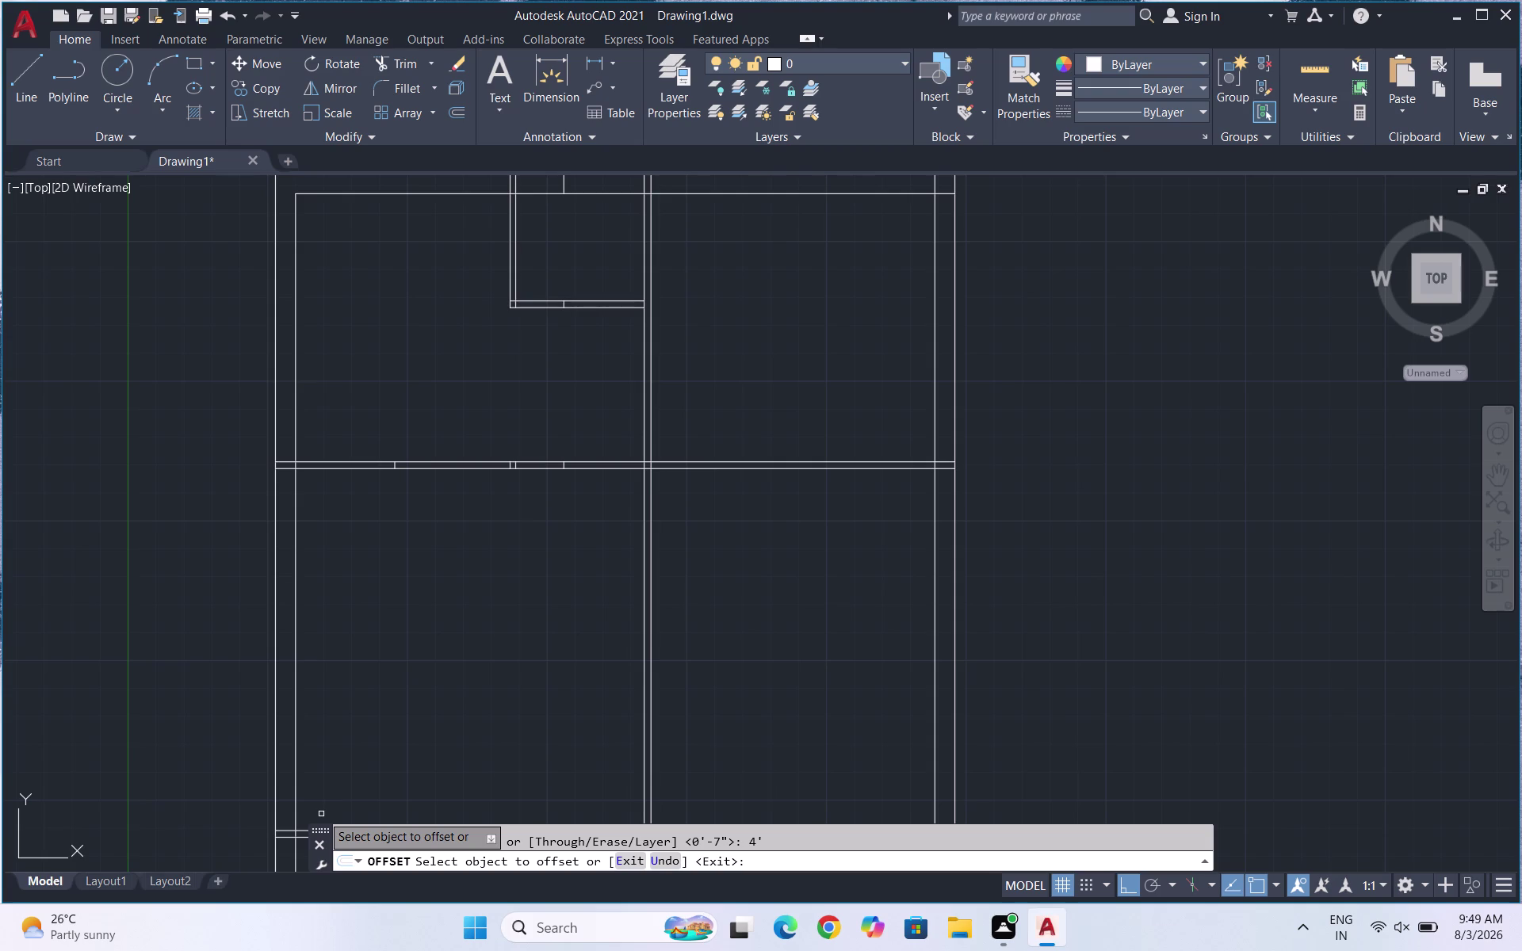
Offset the middle horizontal wall line 4' downward.
scroll(down, 3)
scroll(down, 3)
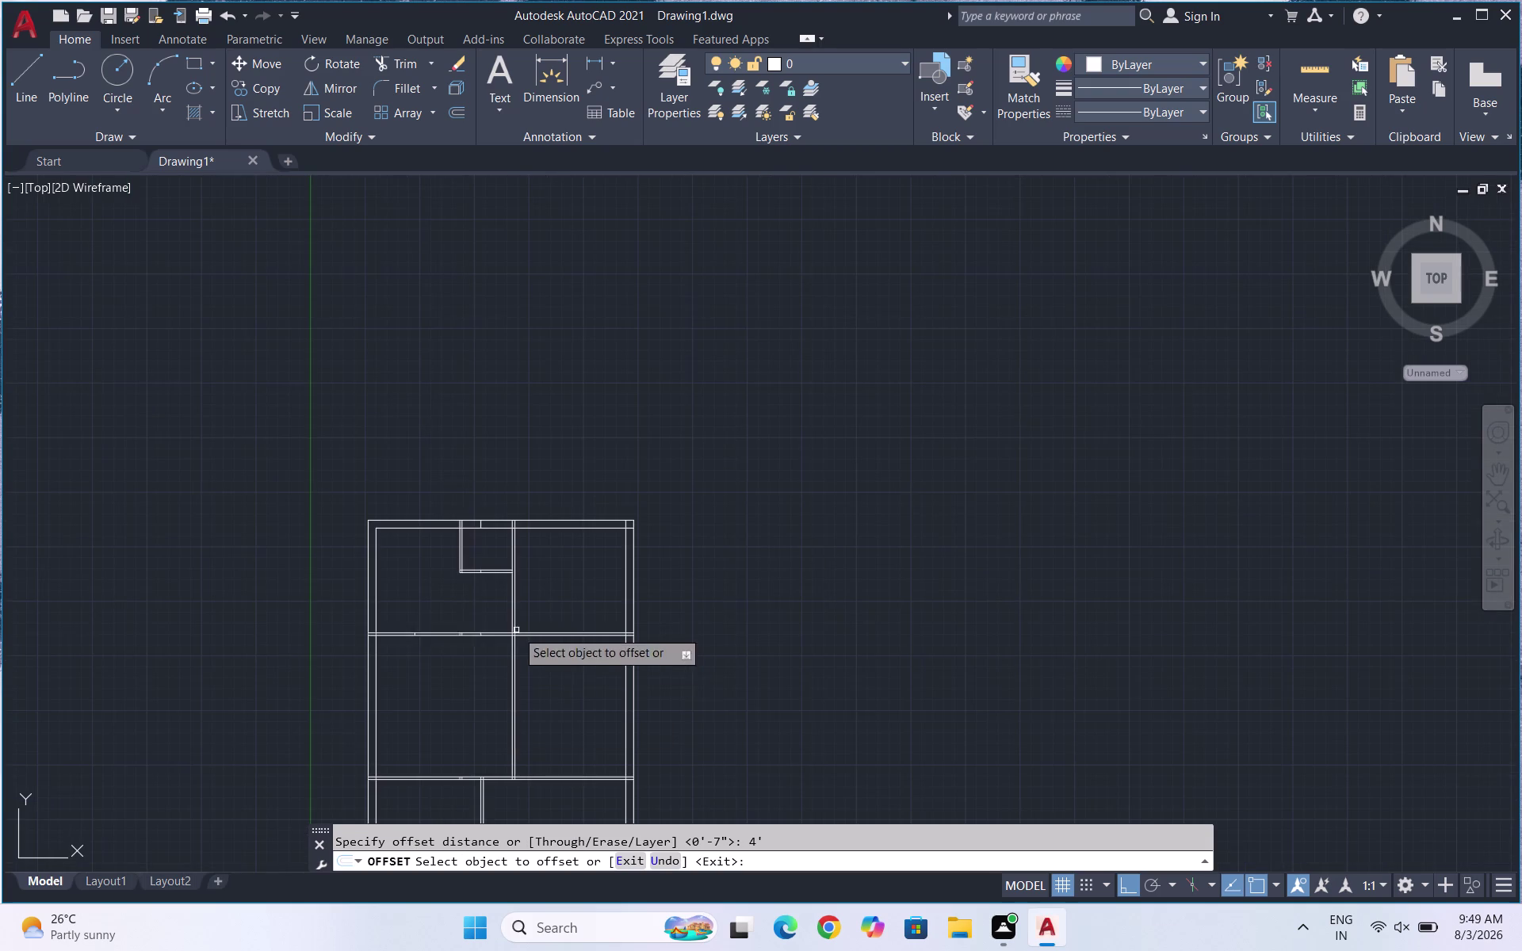
scroll(up, 3)
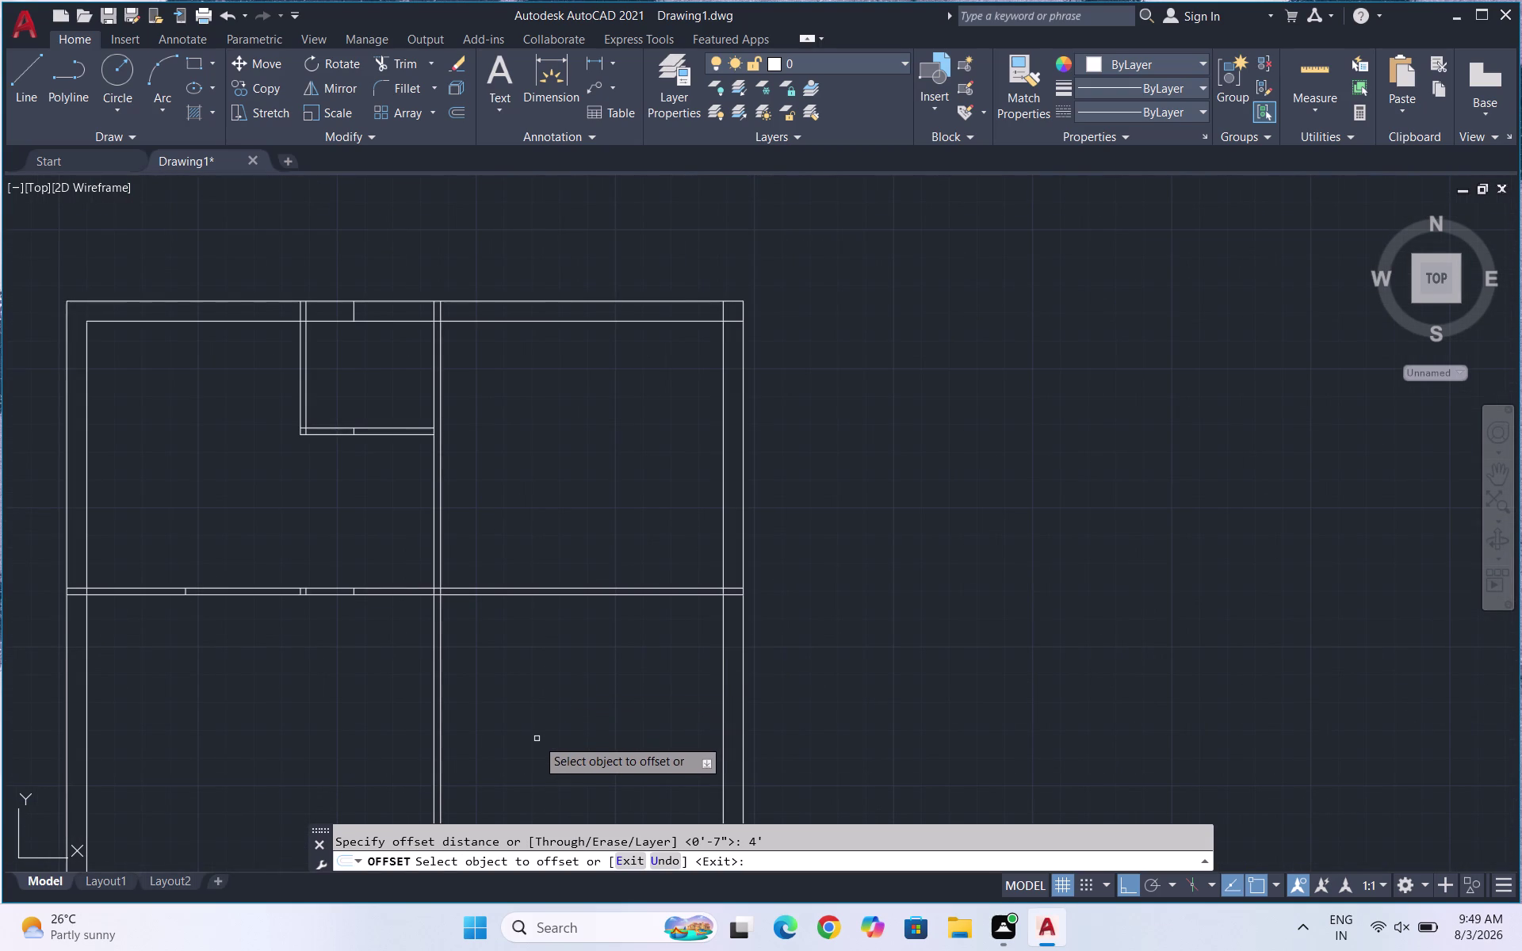
scroll(up, 3)
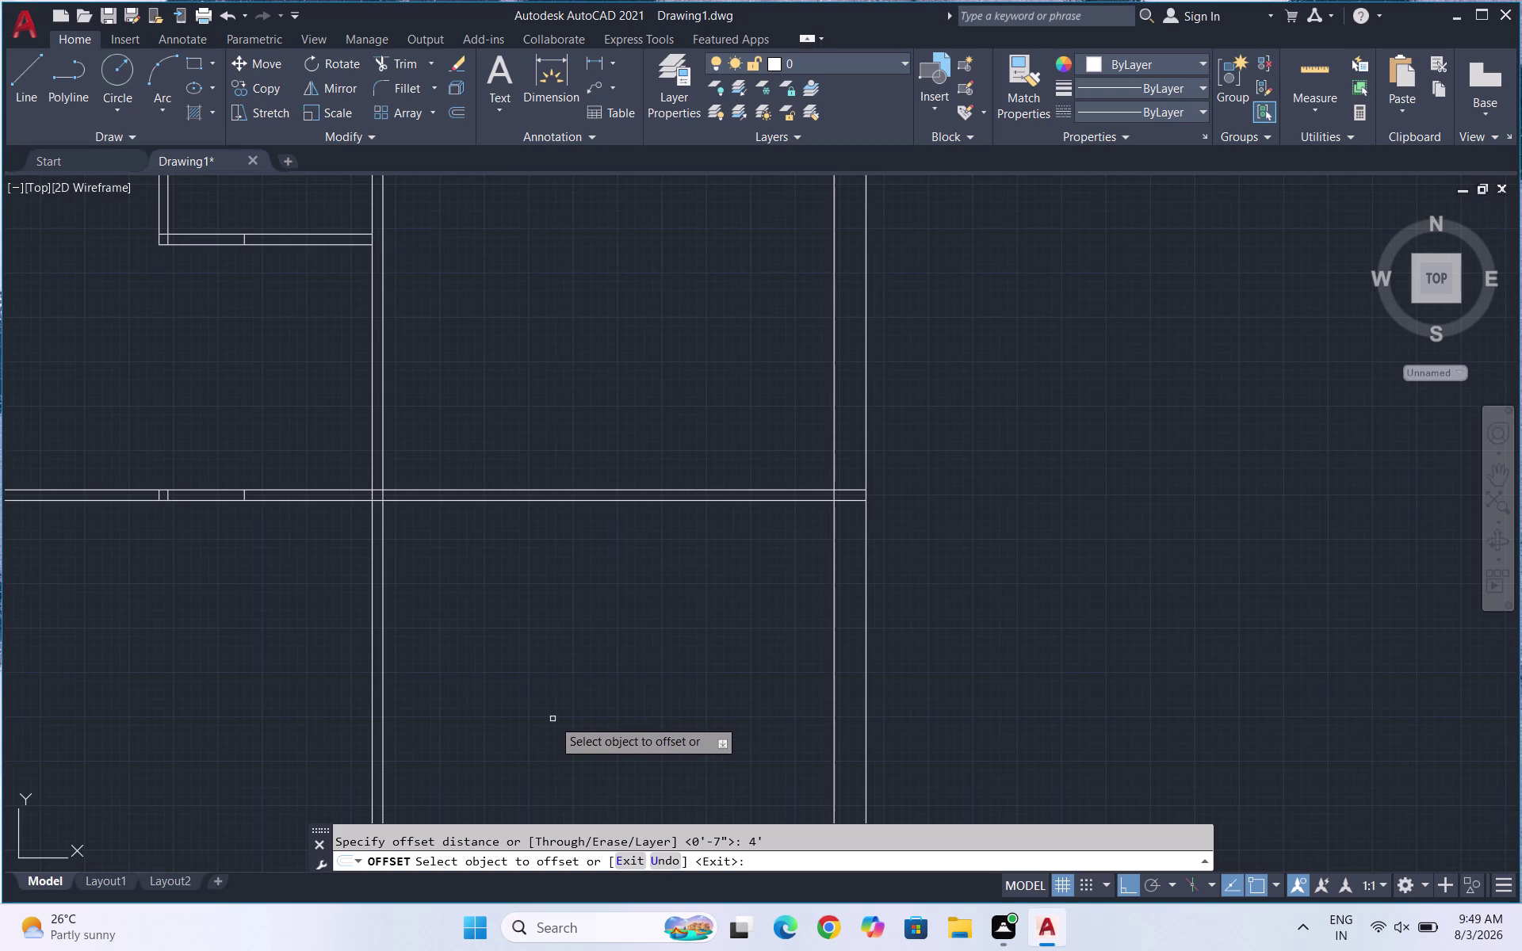
text(4')
key(Return)
scroll(down, 3)
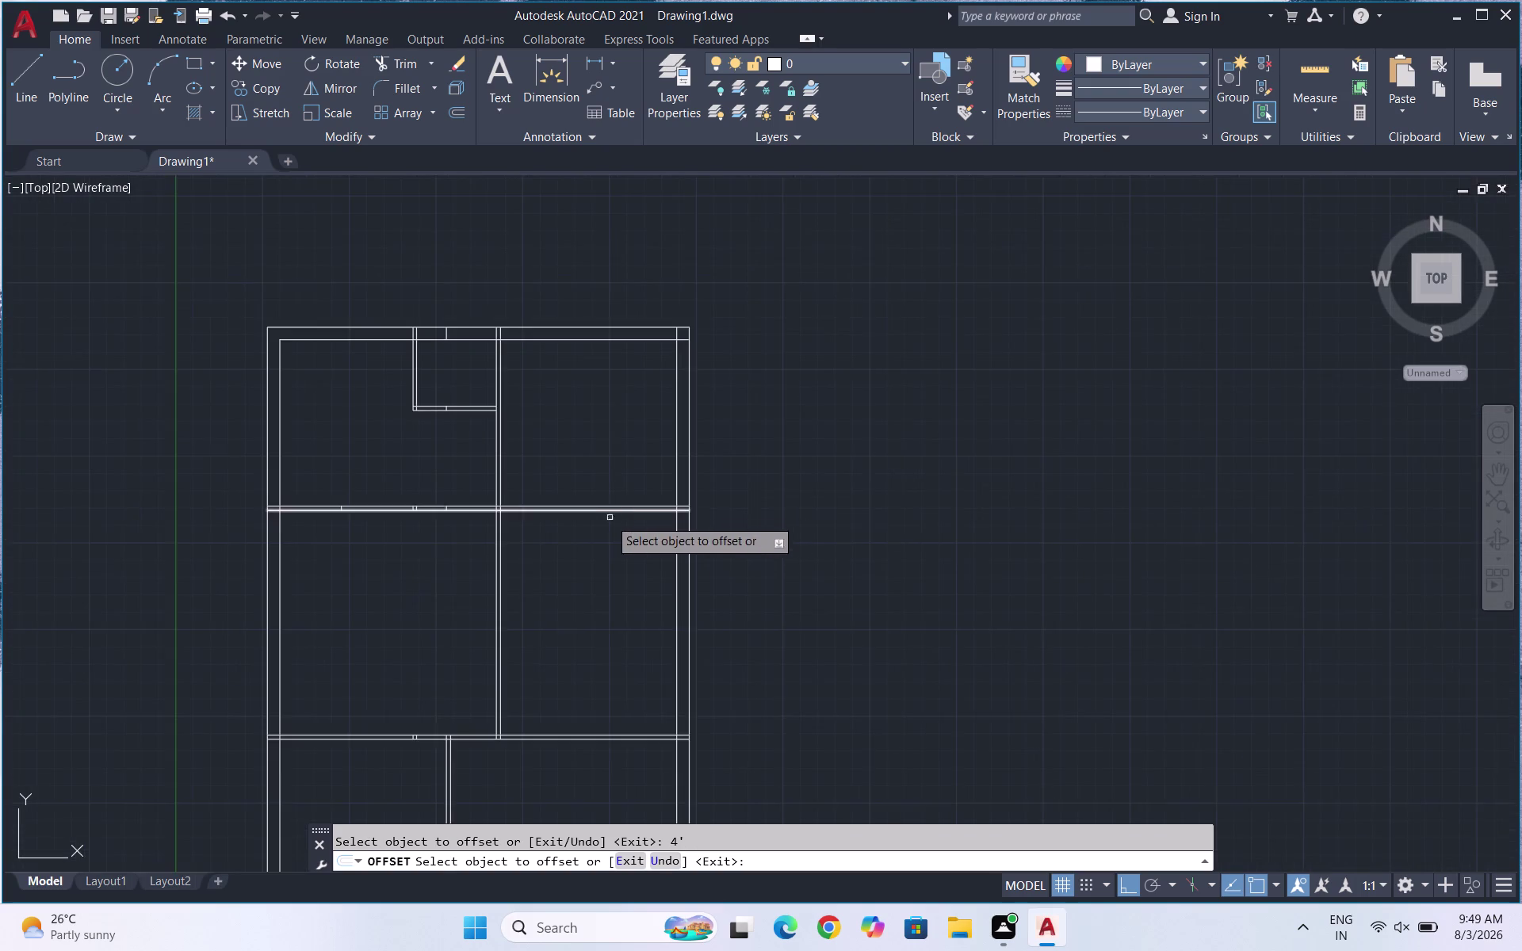
scroll(up, 3)
click(593, 488)
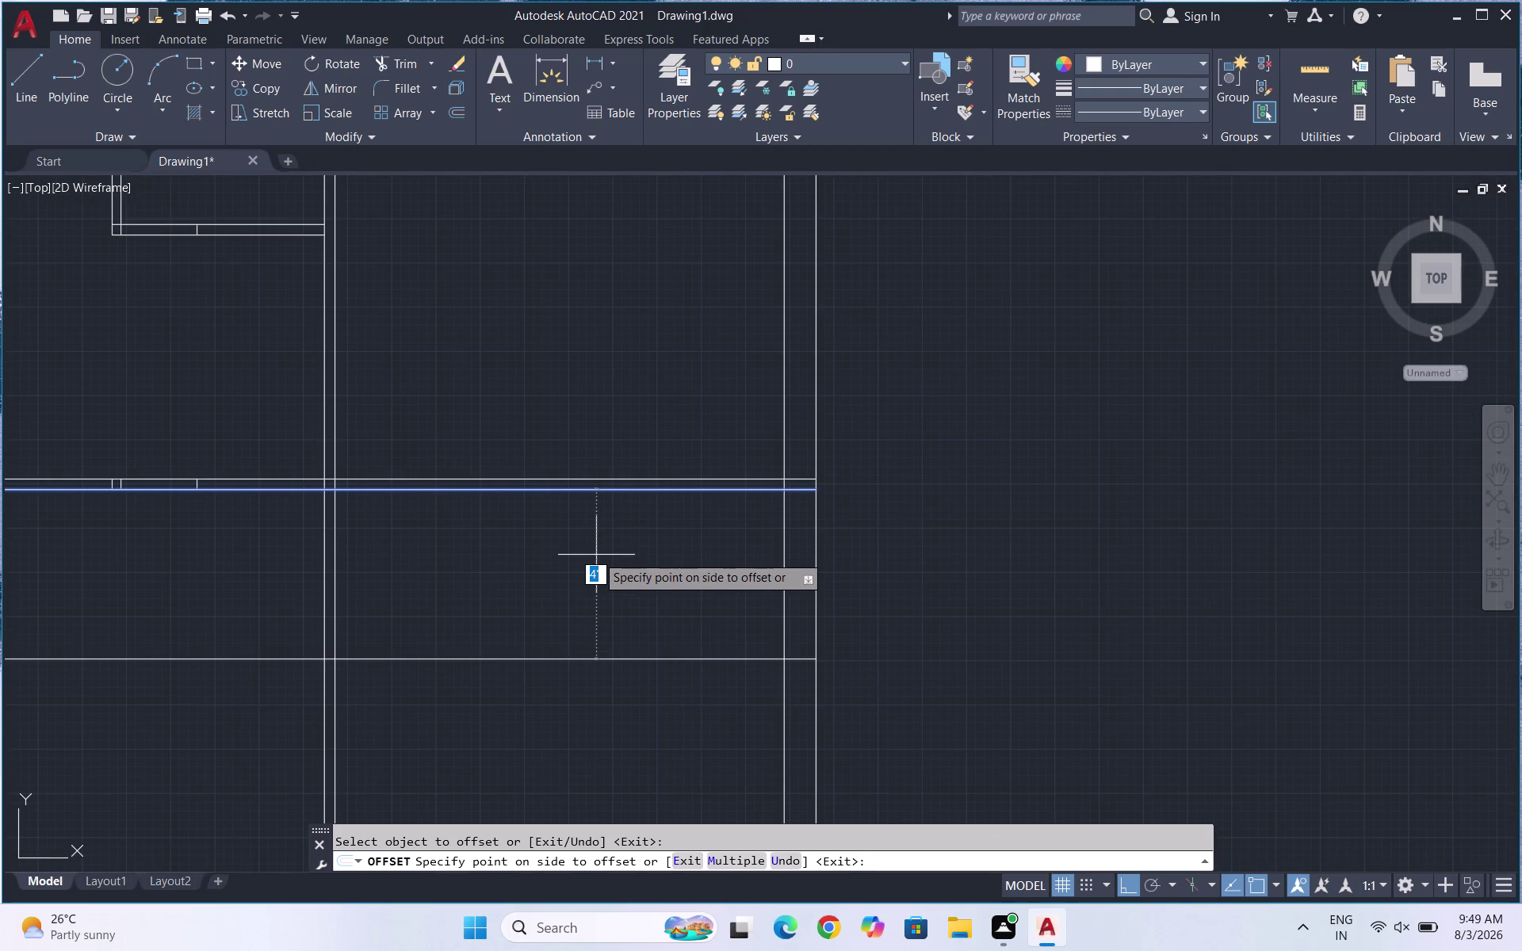
click(596, 555)
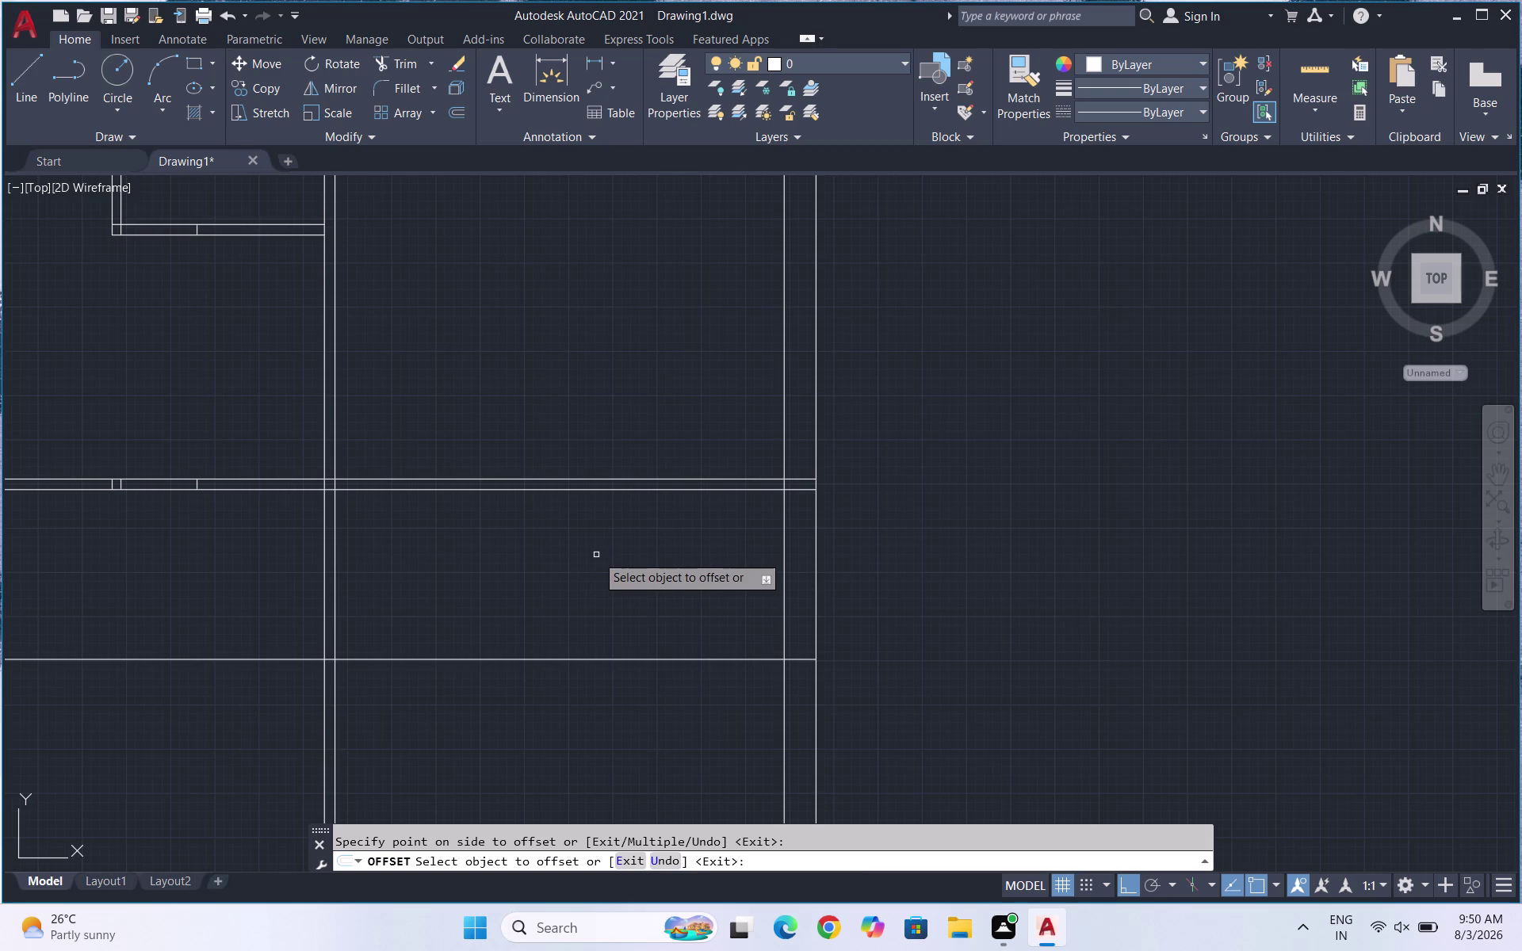
key(Escape)
Offset that new line 3" lower to form the double-line partition.
key(o)
key(Return)
text(3")
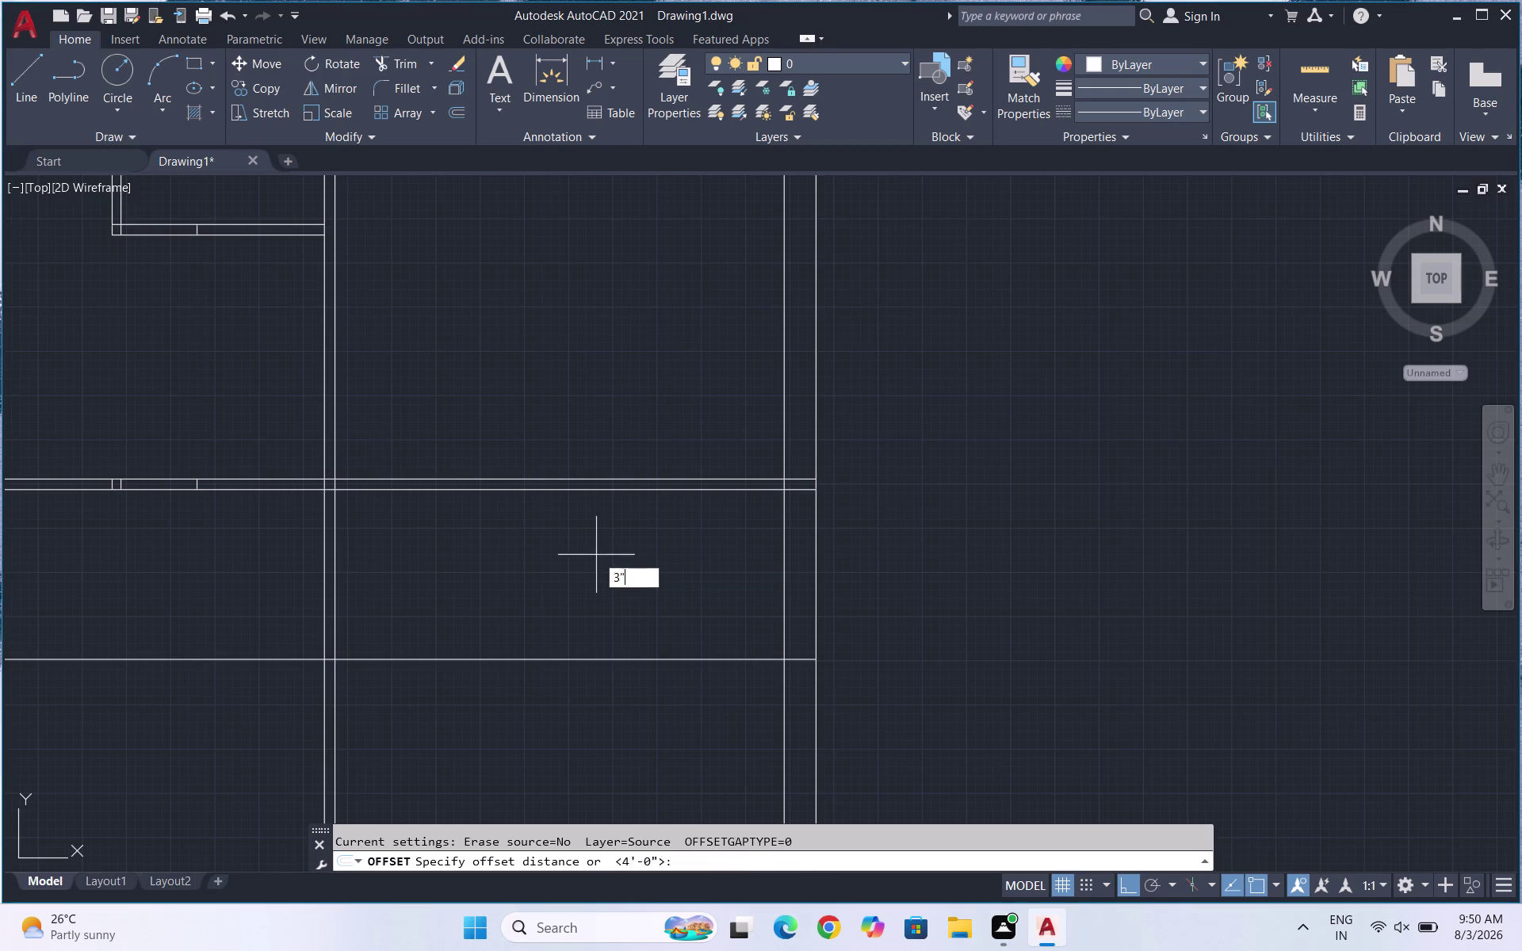
key(Return)
click(596, 656)
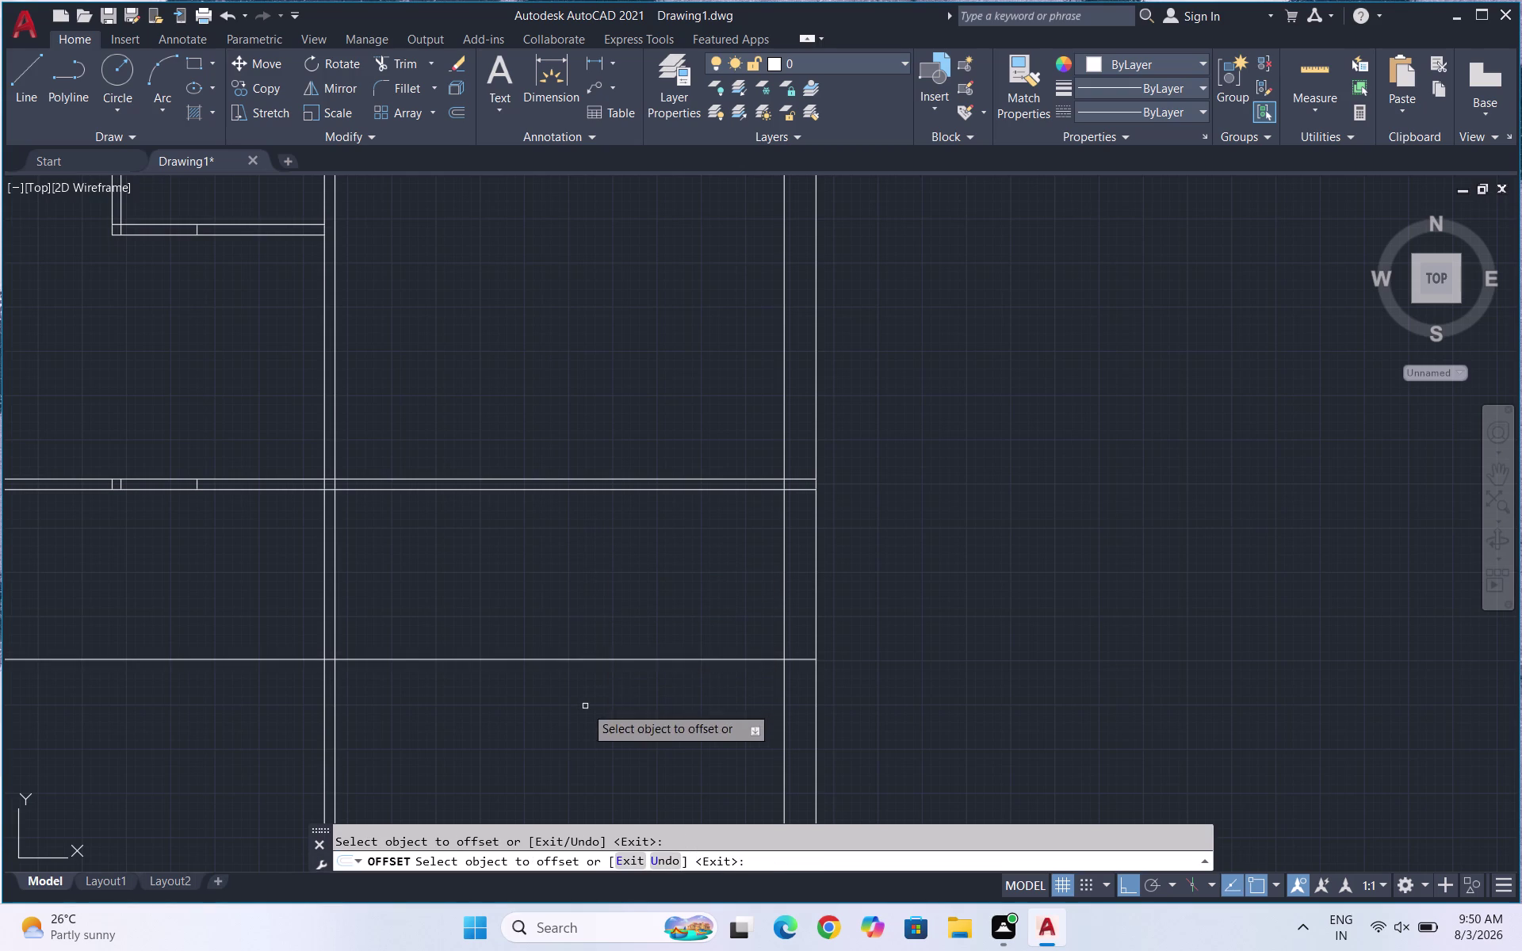
click(600, 660)
click(599, 692)
key(Escape)
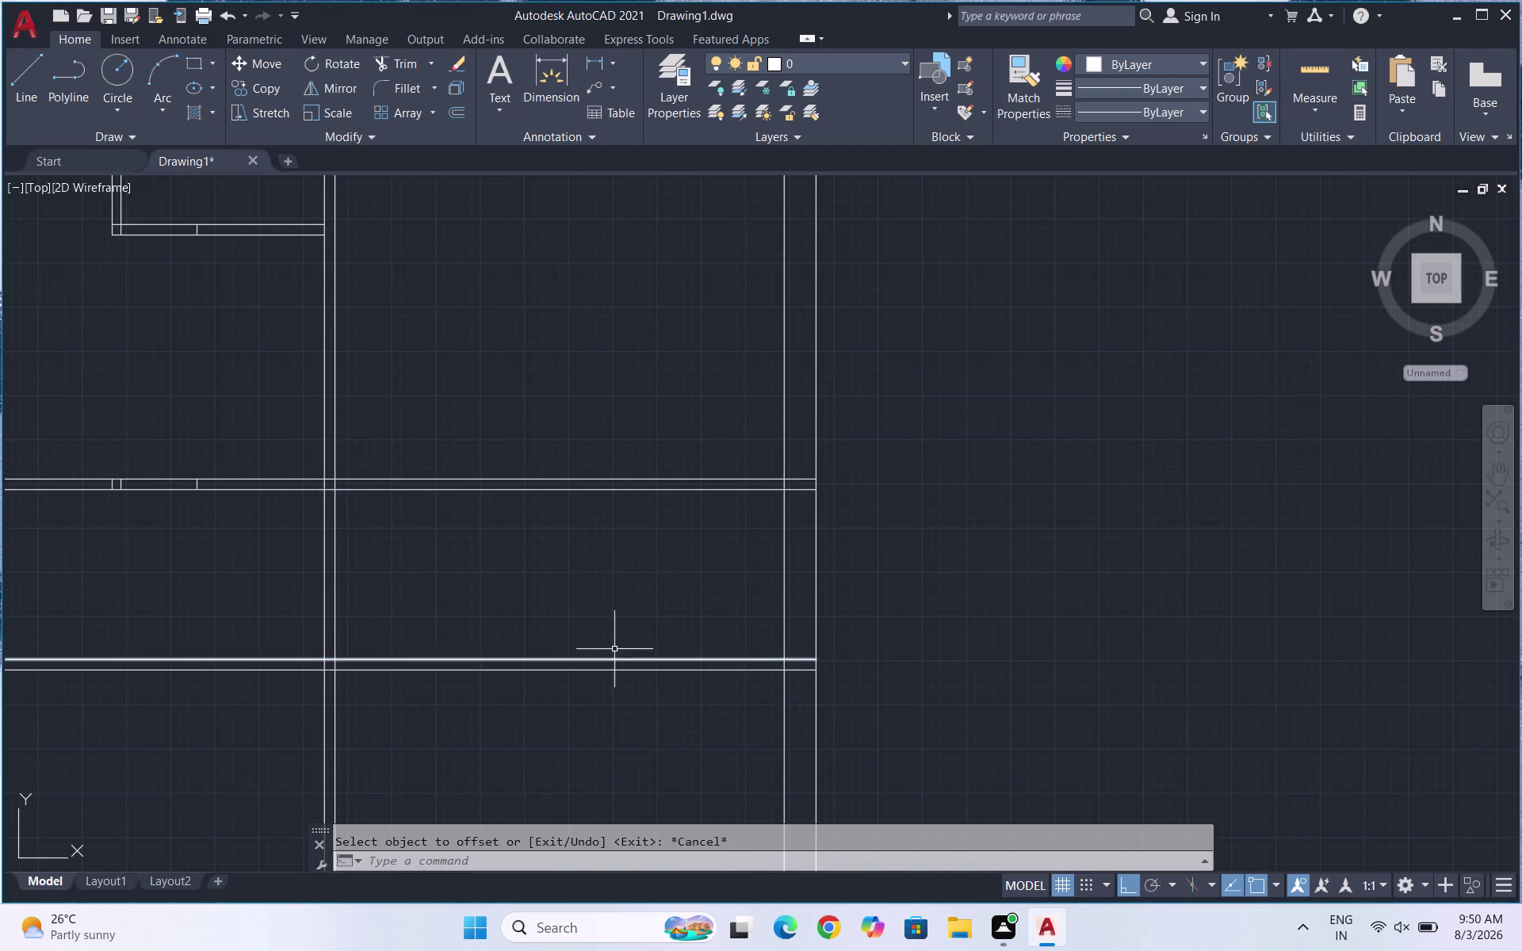
scroll(down, 3)
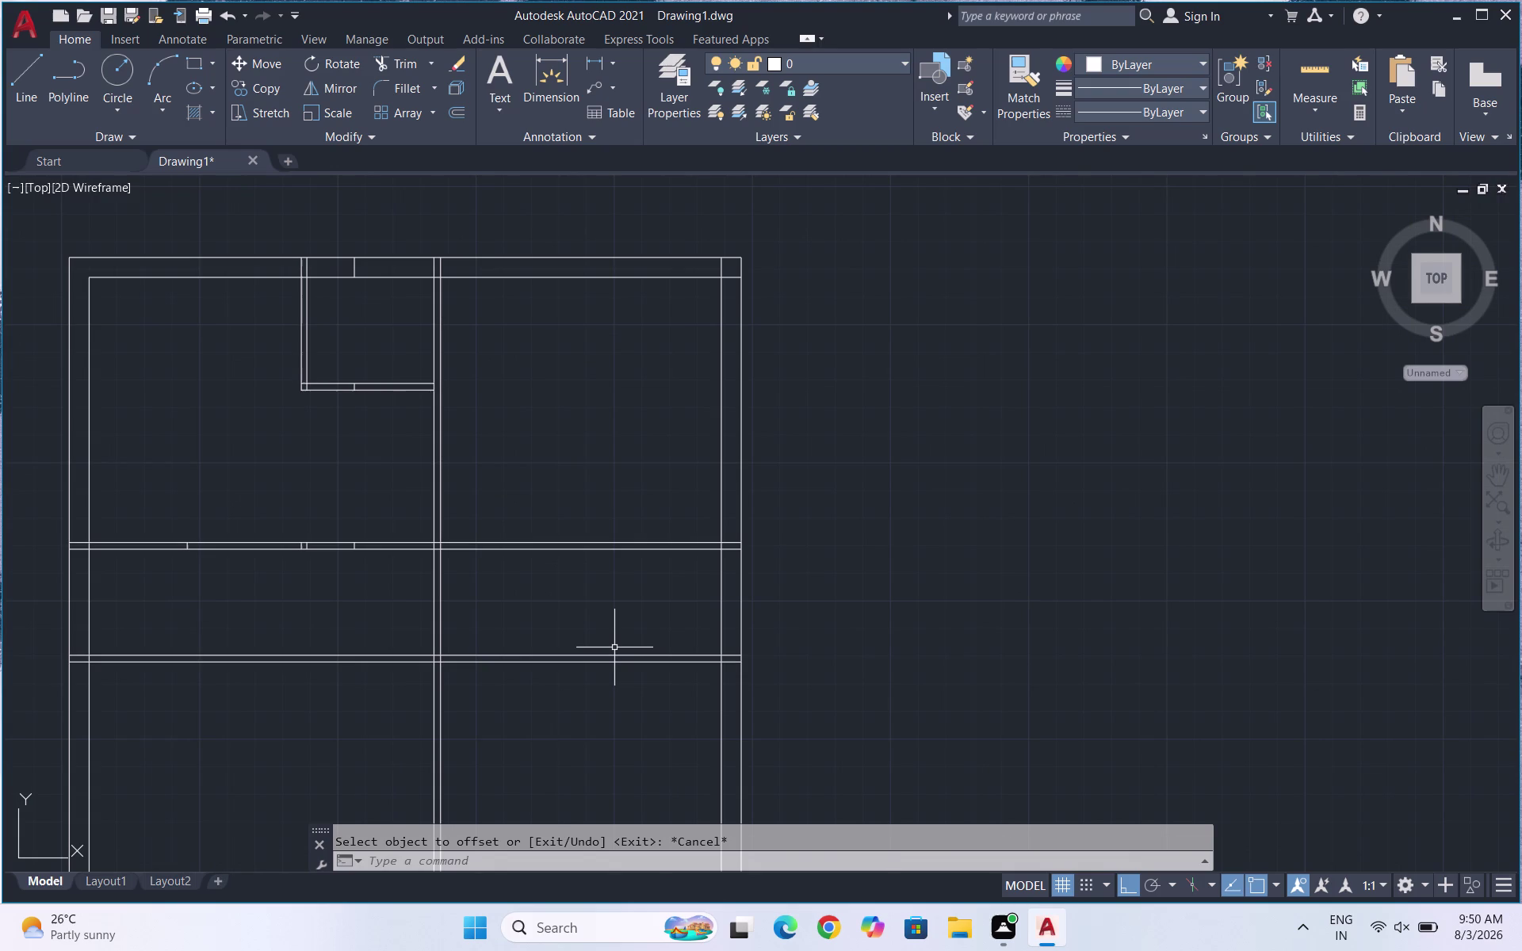
key(Escape)
Trim the new partition out of the left room, including the stub at the left exterior wall.
text(TR)
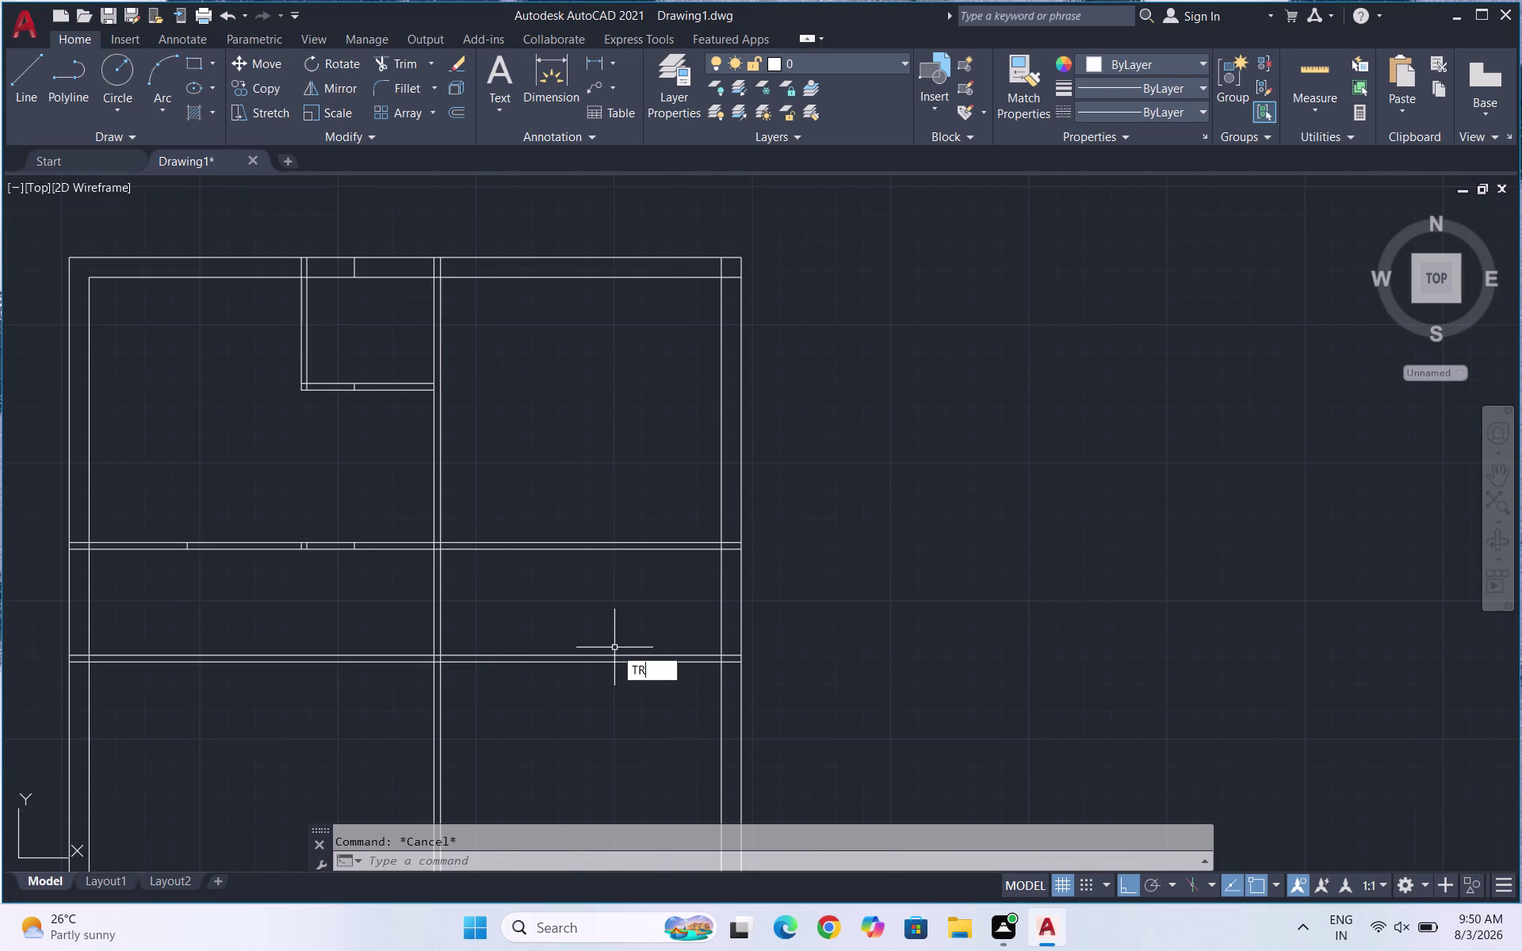
key(Return)
key(Return)
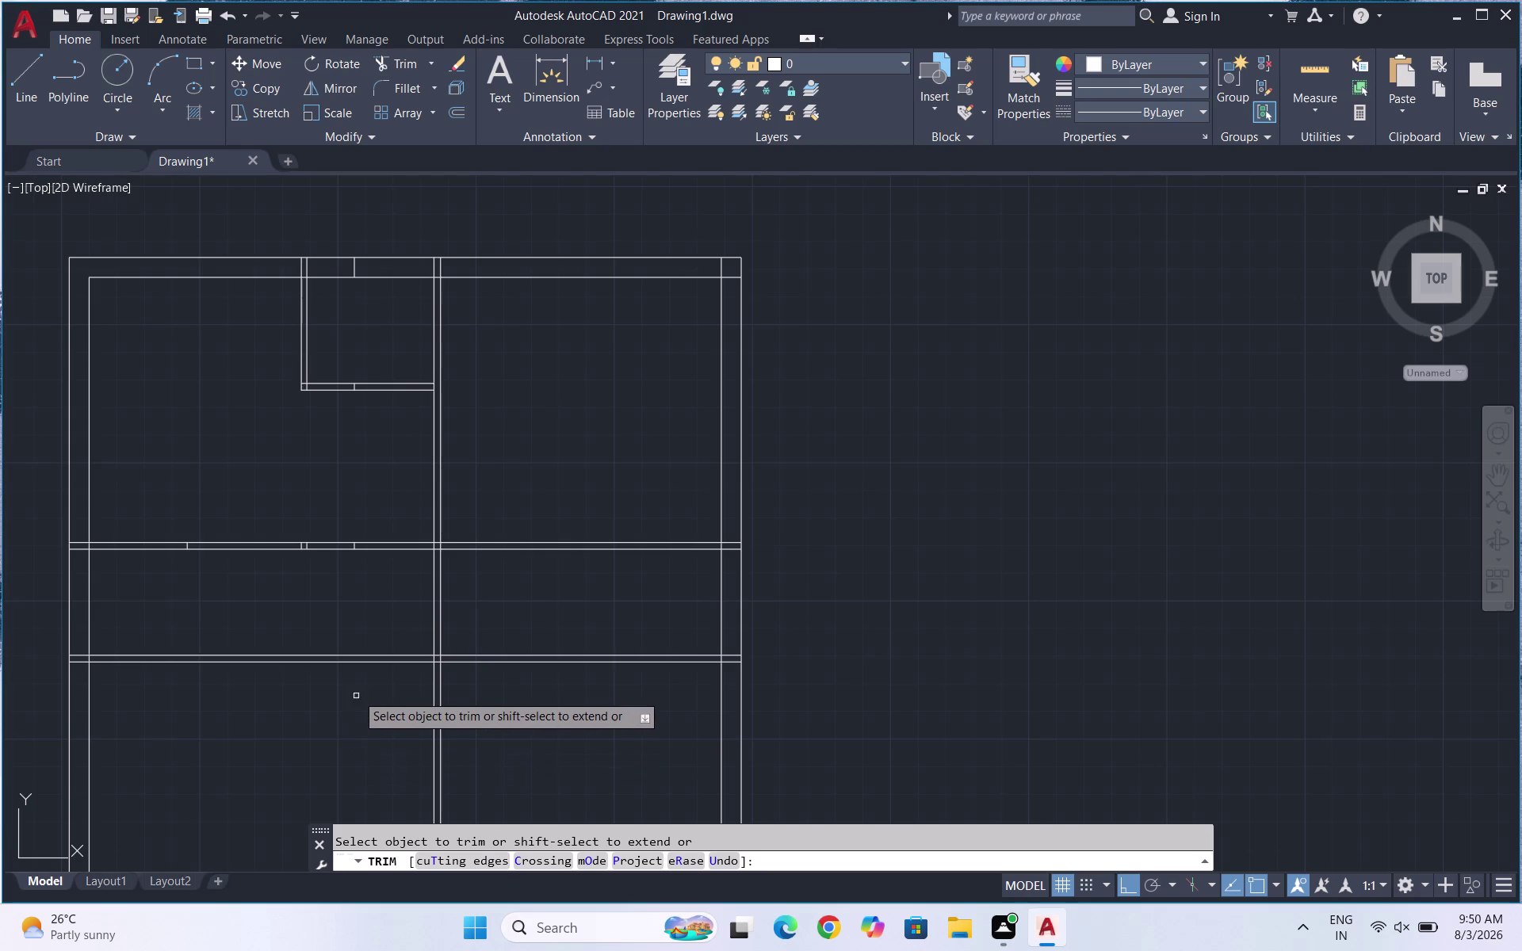
drag(348, 653, 339, 685)
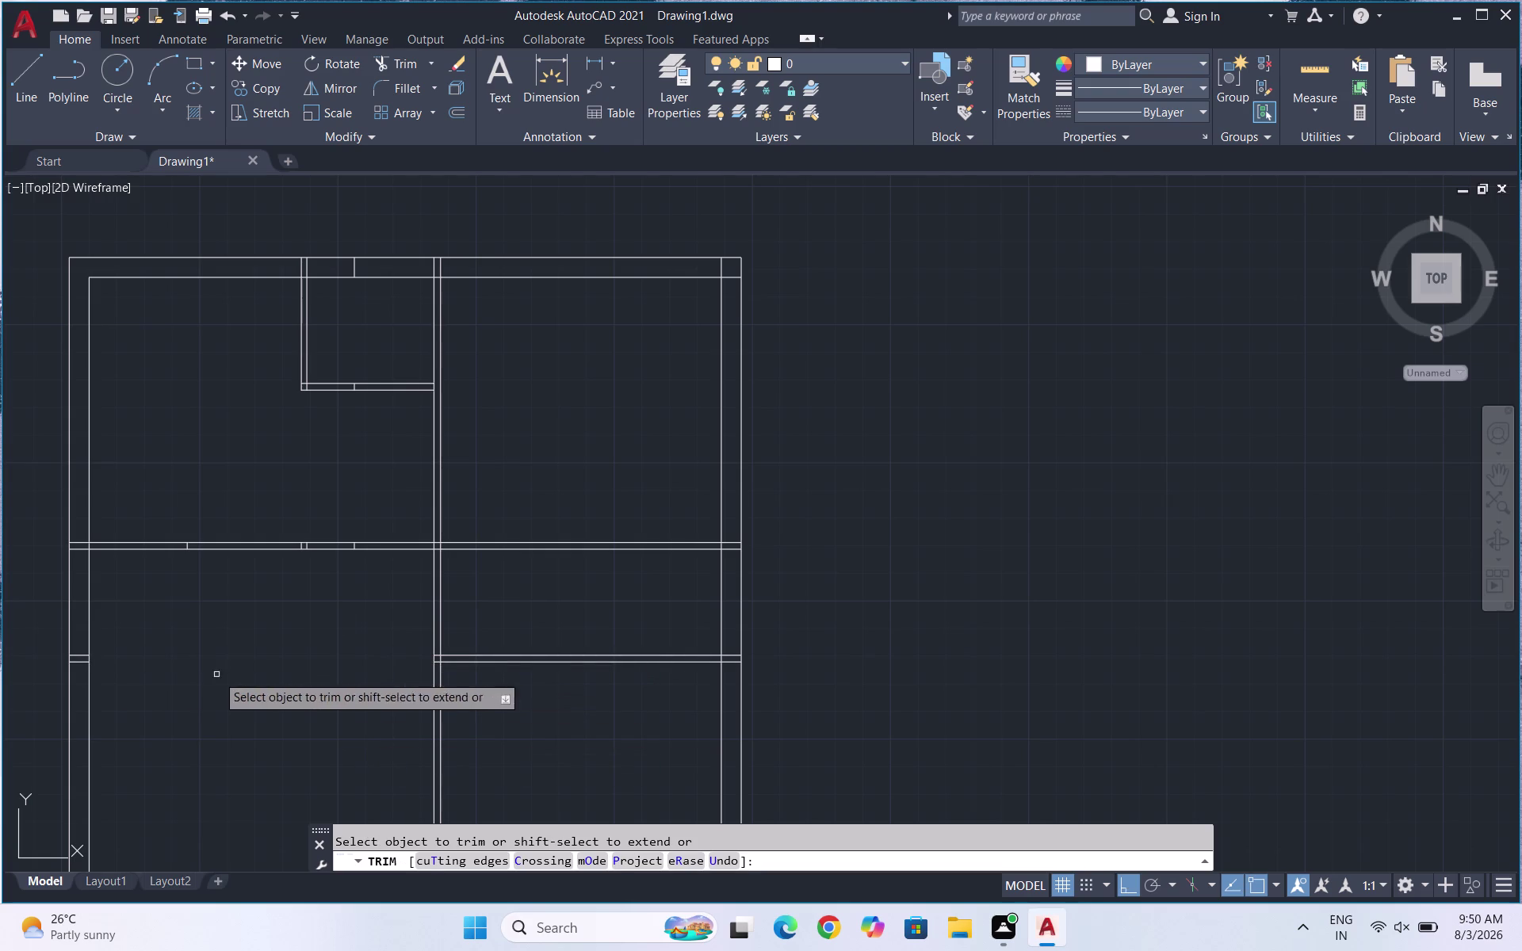
click(77, 664)
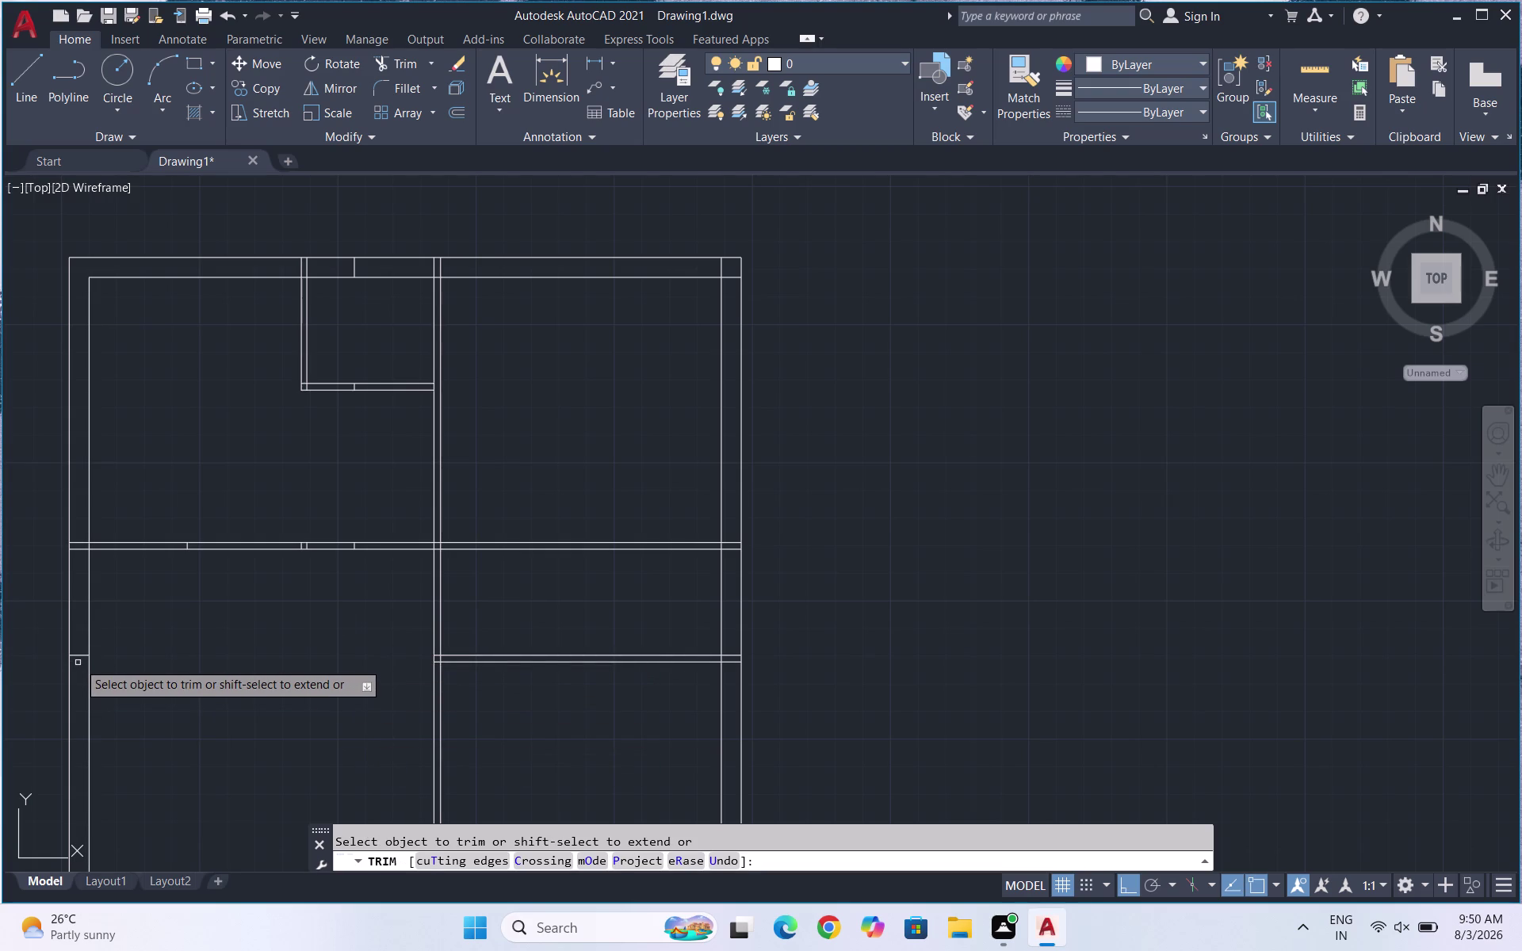
click(77, 655)
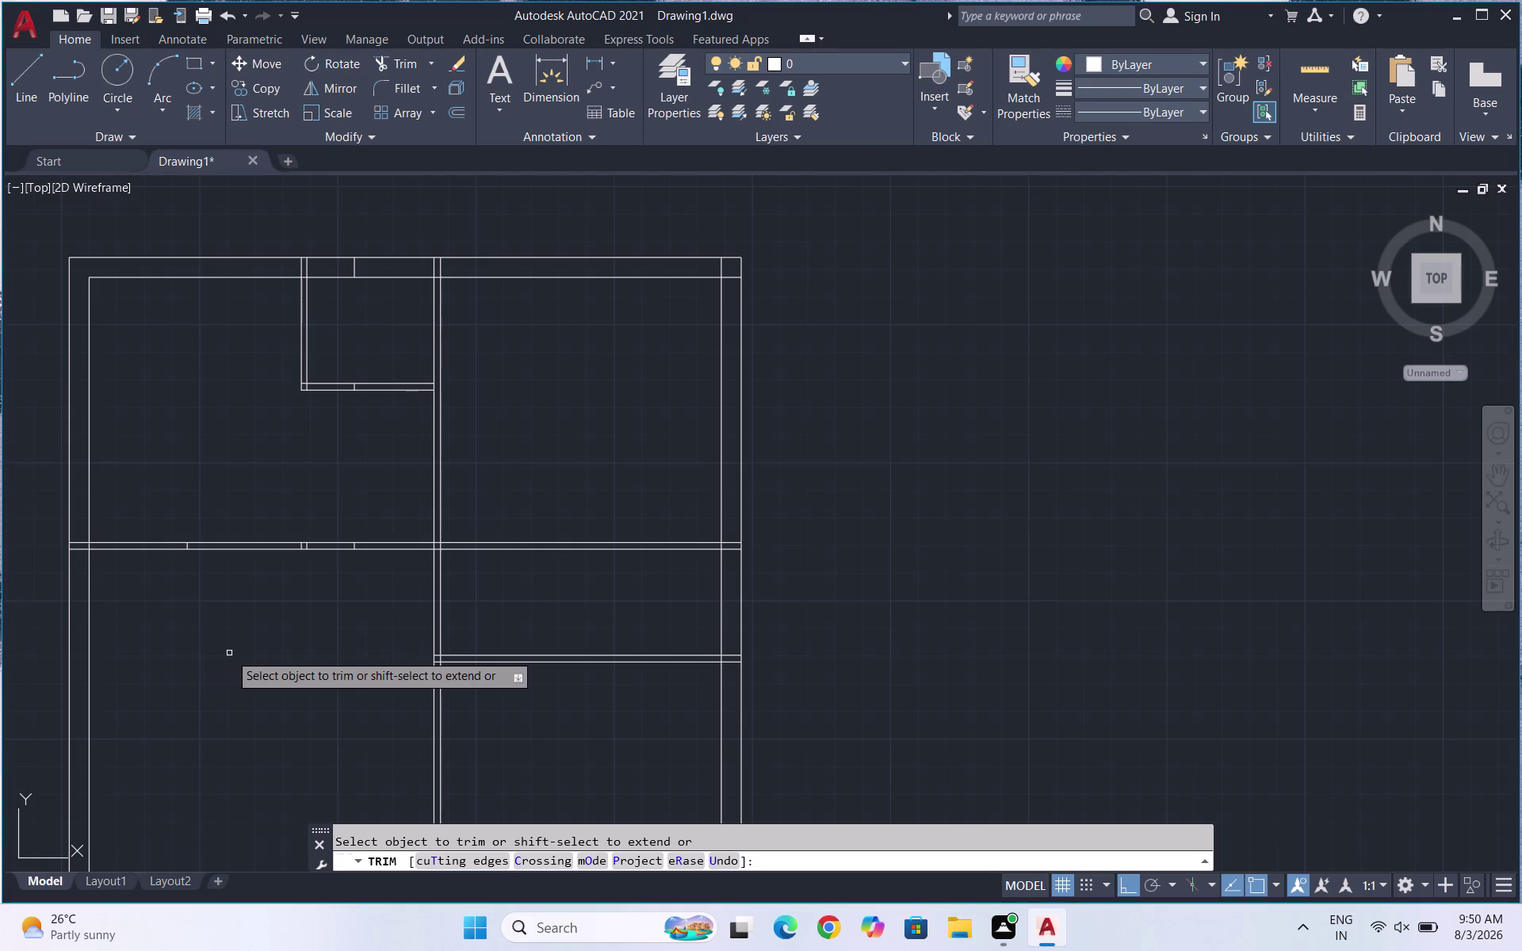
Offset the central vertical wall line 4' into the right room.
key(Escape)
key(o)
key(Return)
text(4)
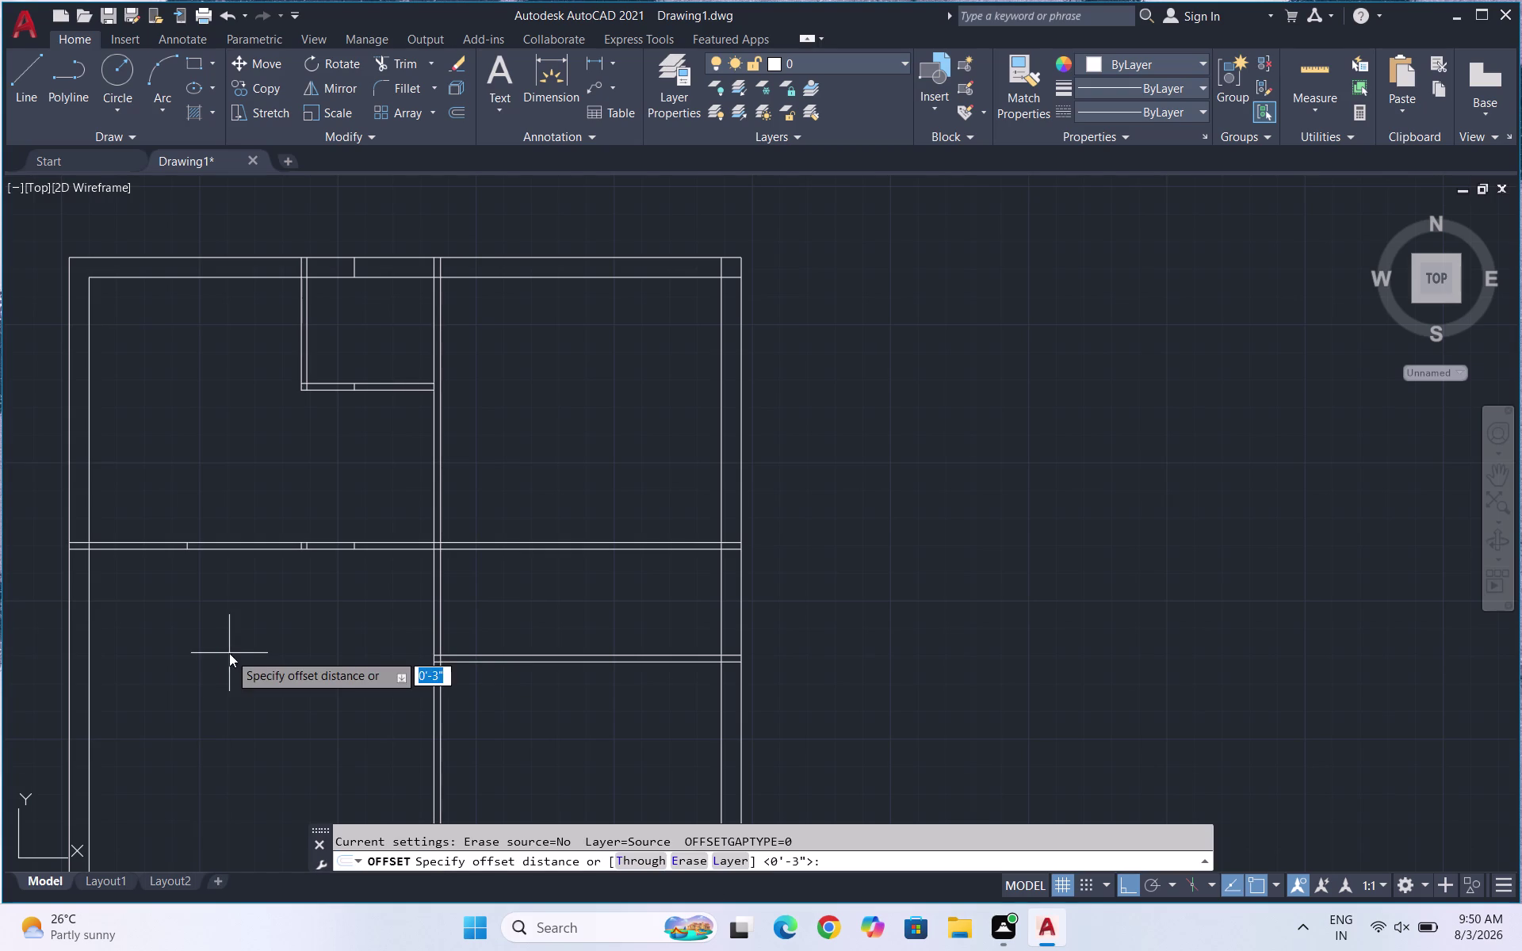
text(')
key(Return)
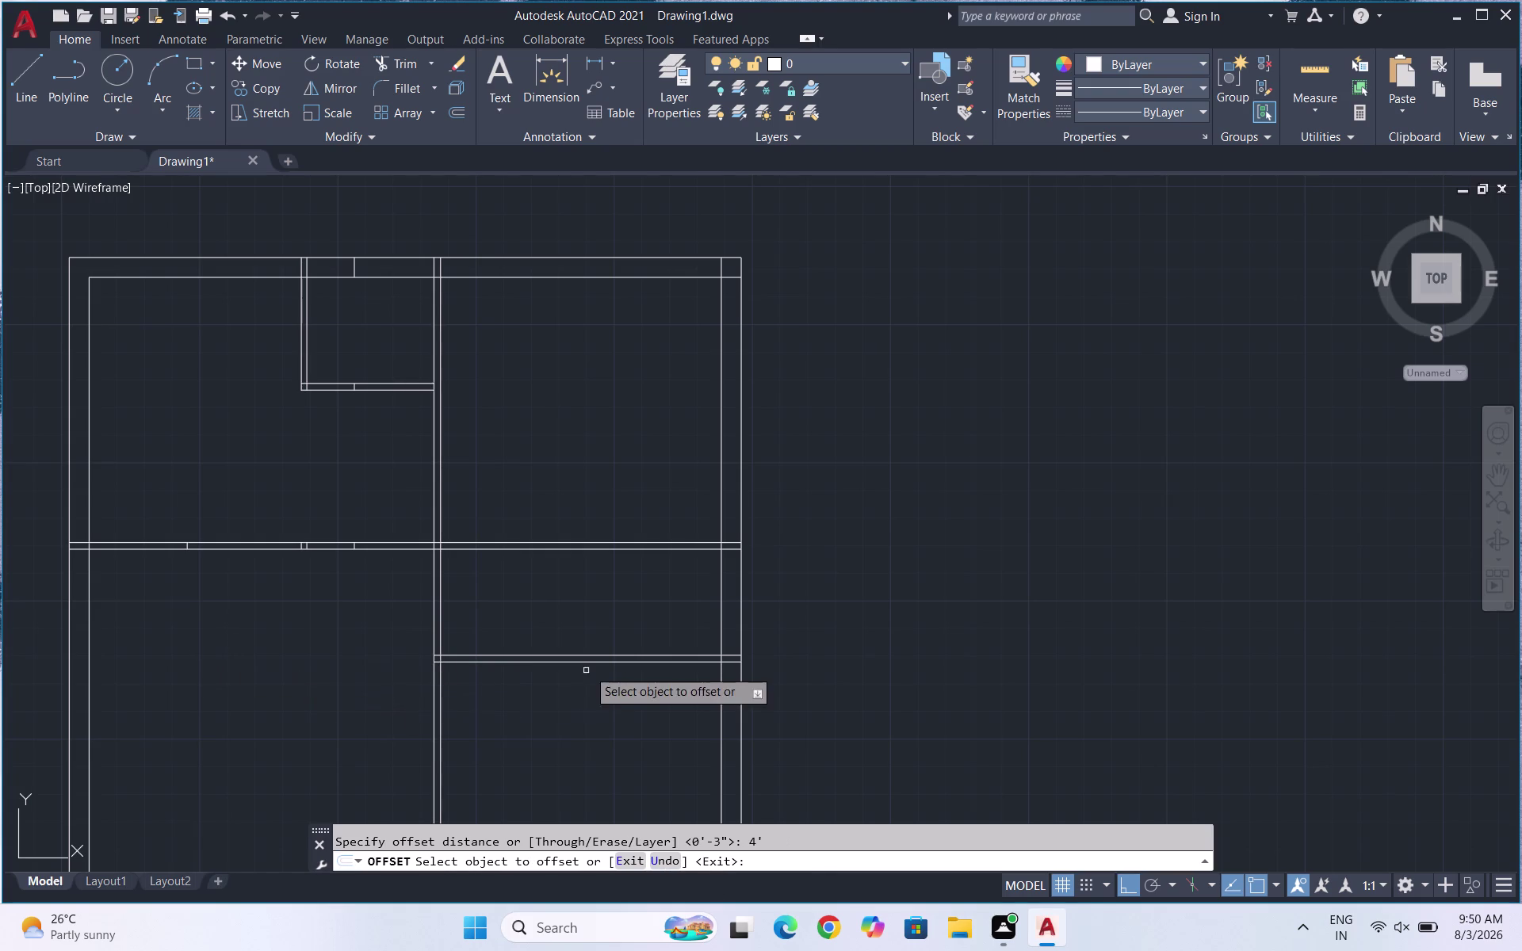
click(722, 714)
click(653, 724)
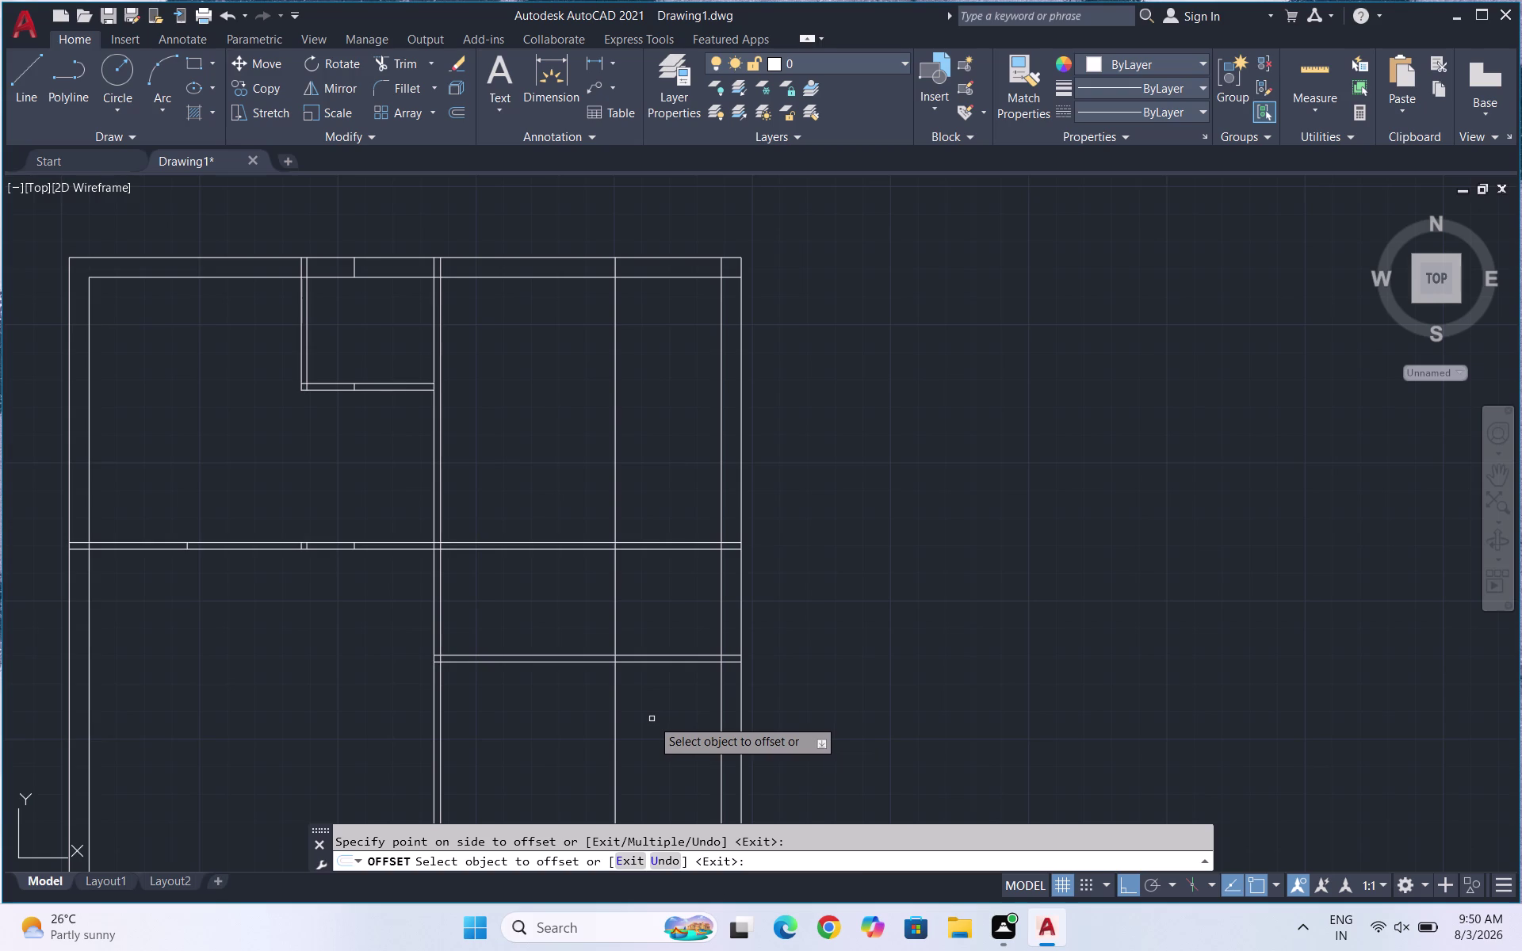
Offset the new vertical line 3" to make it a double-line wall.
key(o)
key(Return)
text(3)
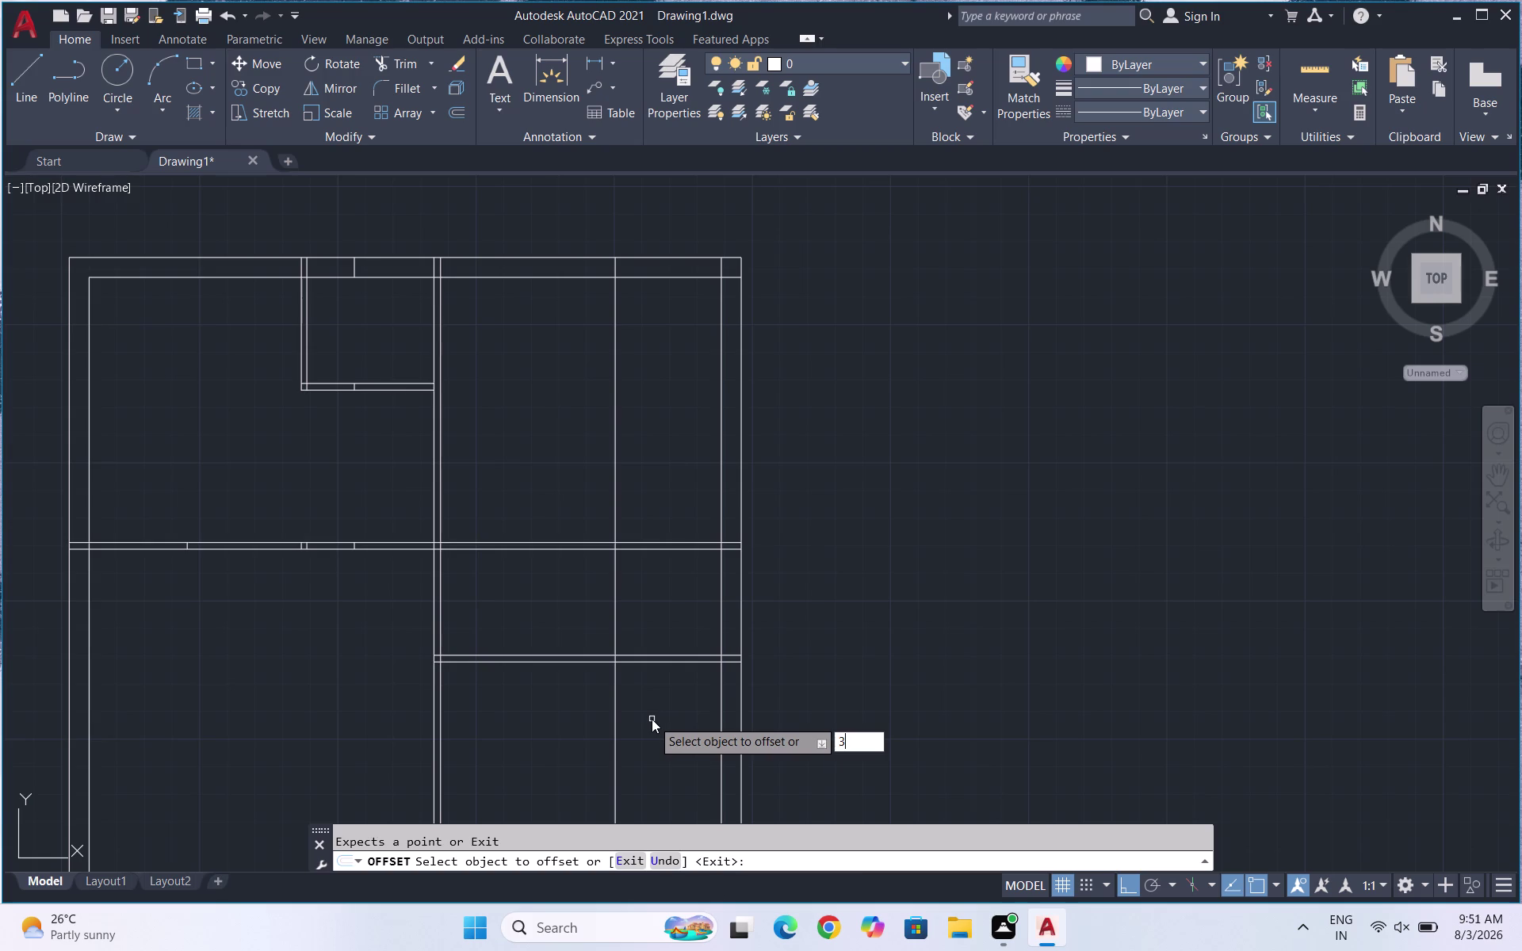
text(")
key(Return)
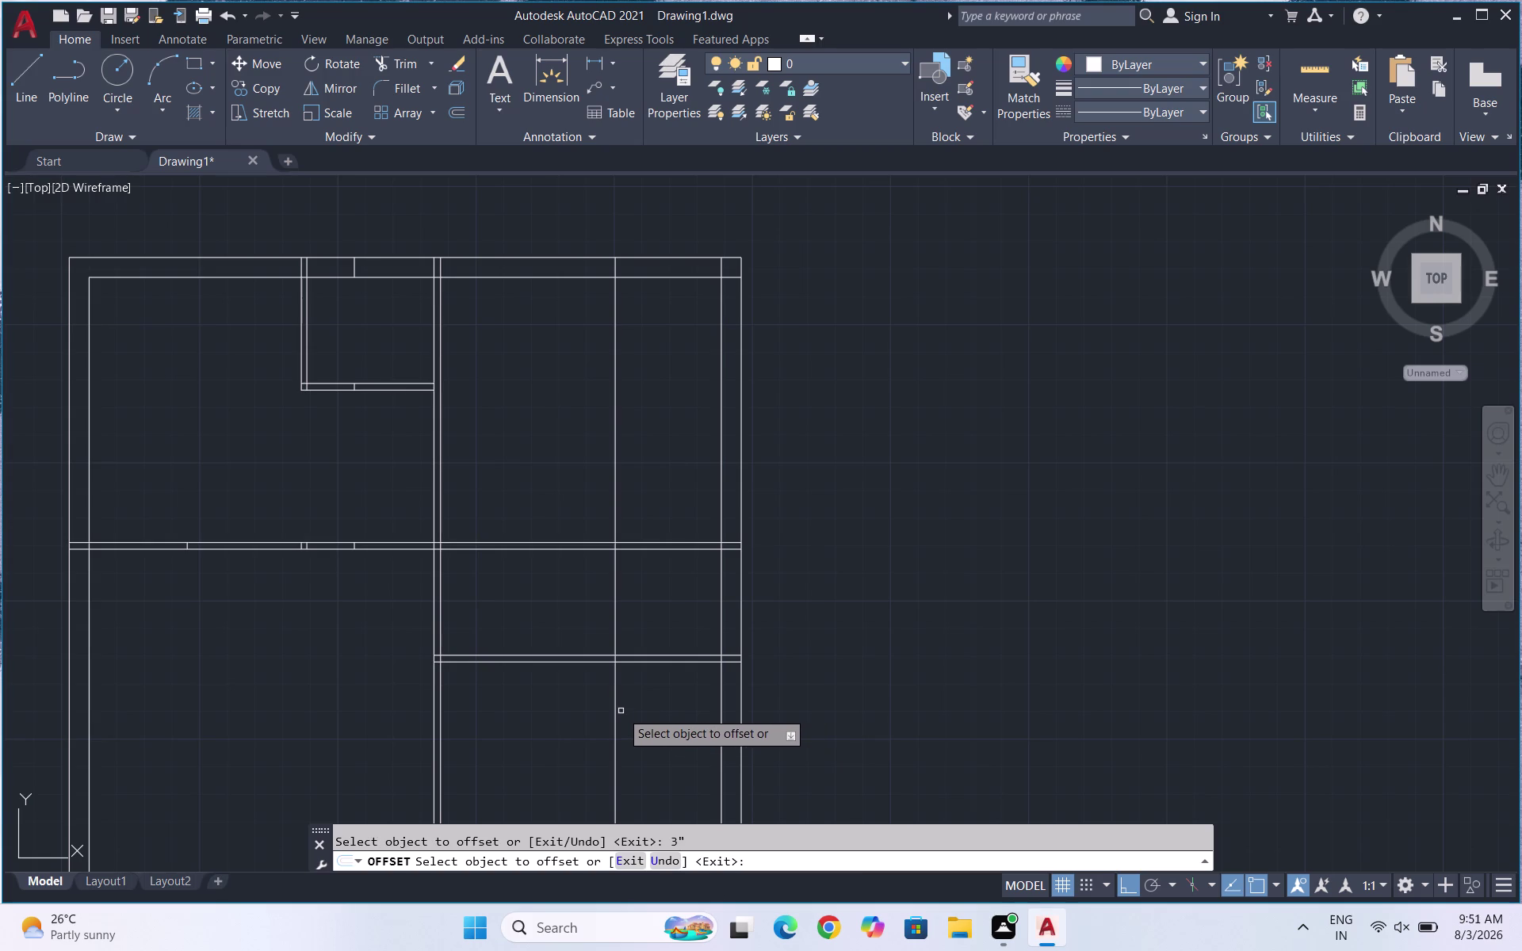
click(615, 711)
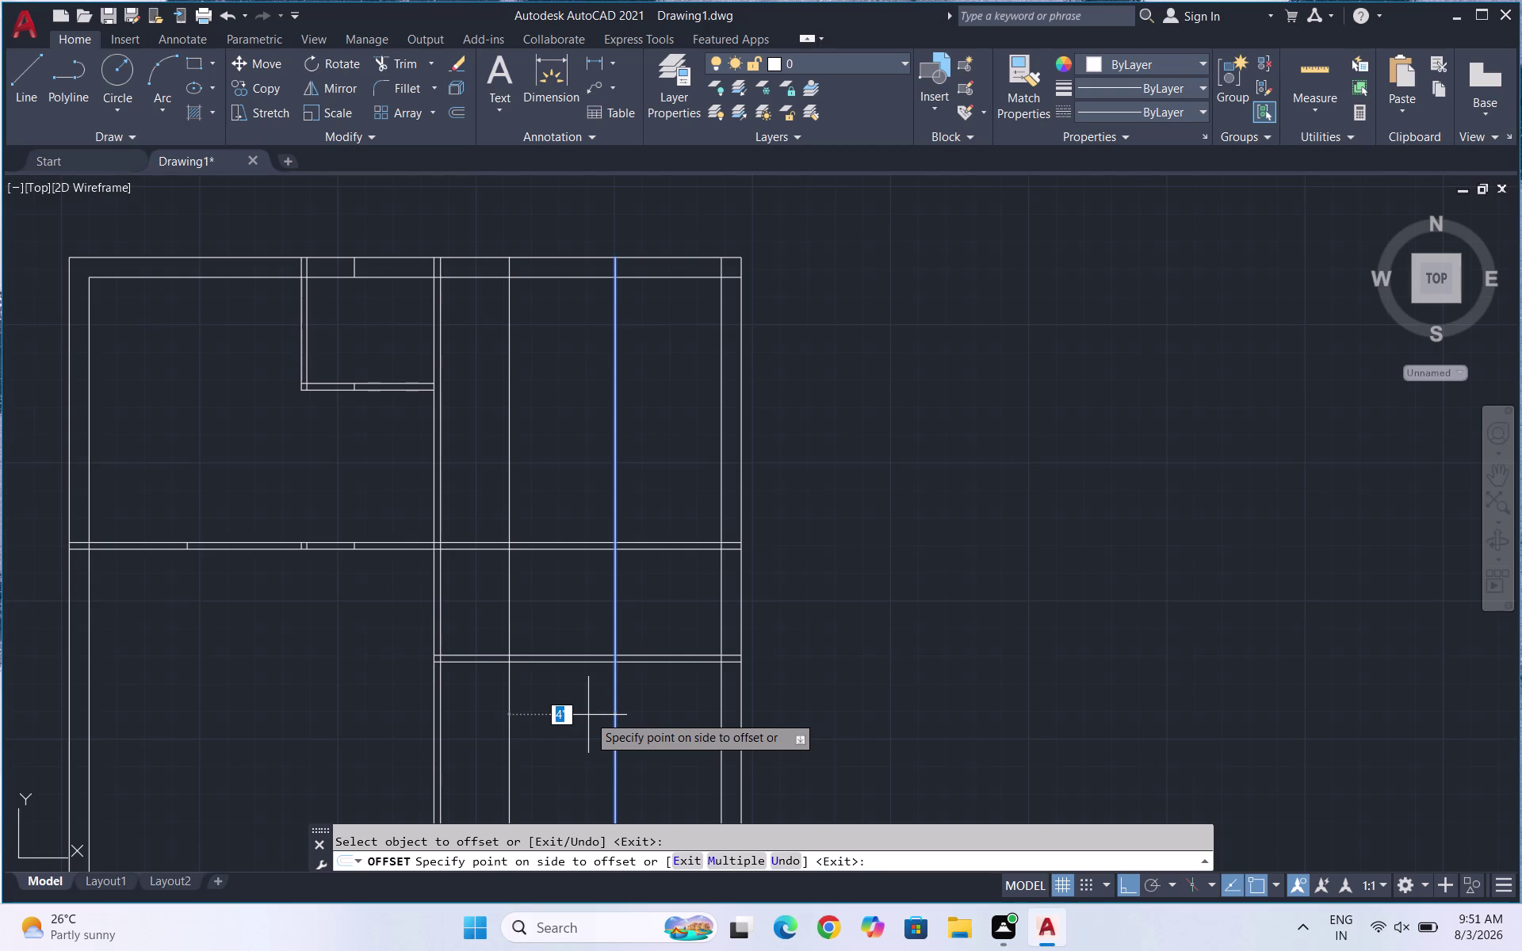
text(3")
key(Return)
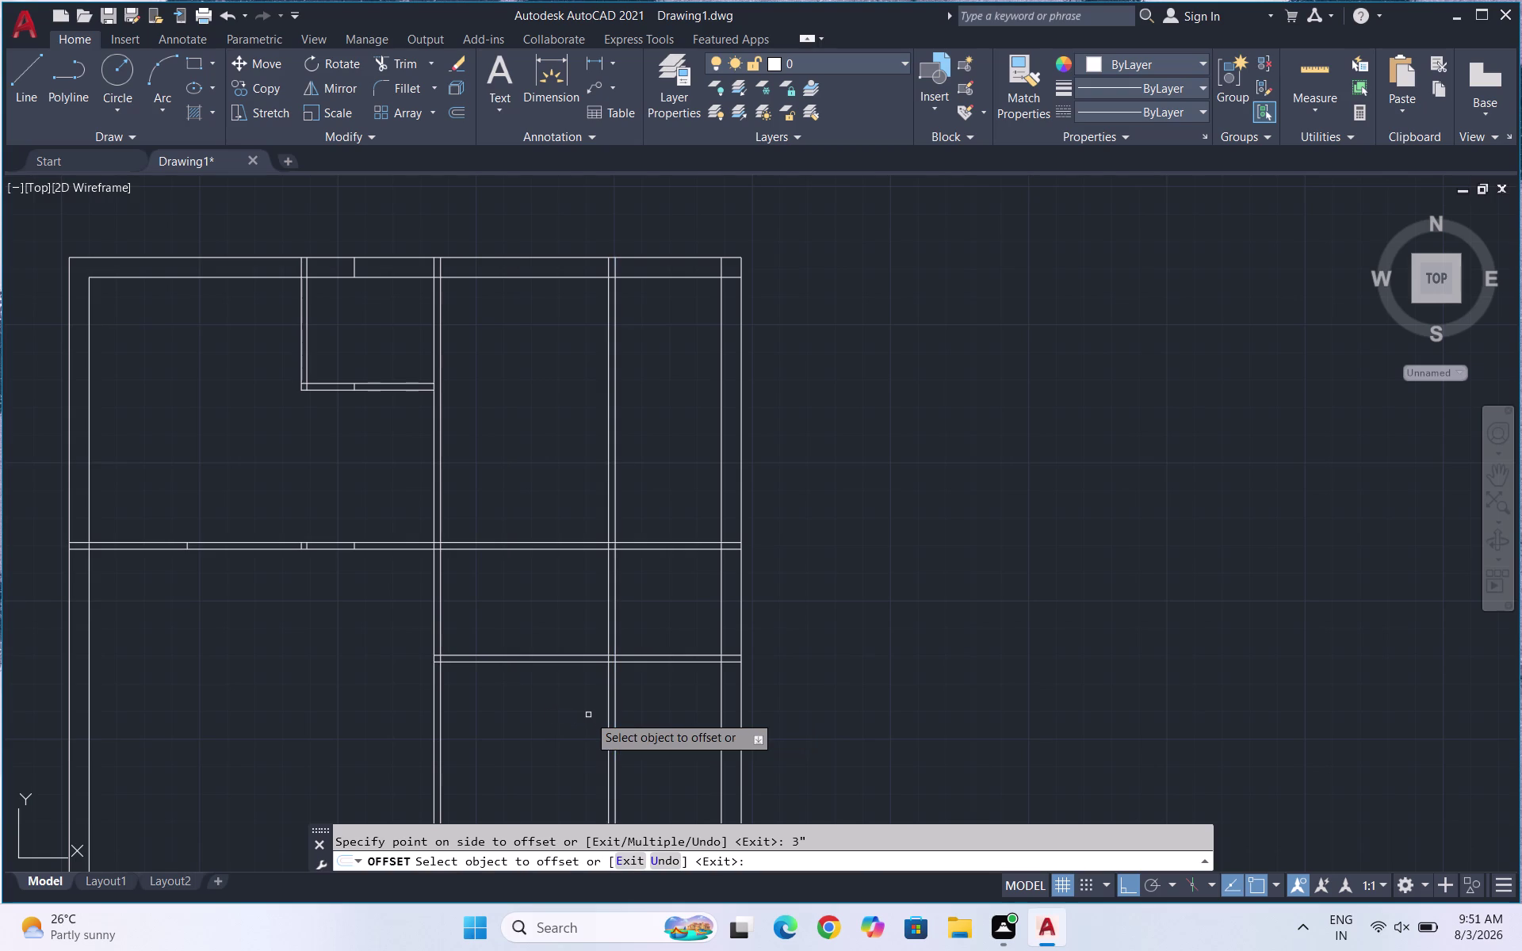
click(588, 715)
key(Escape)
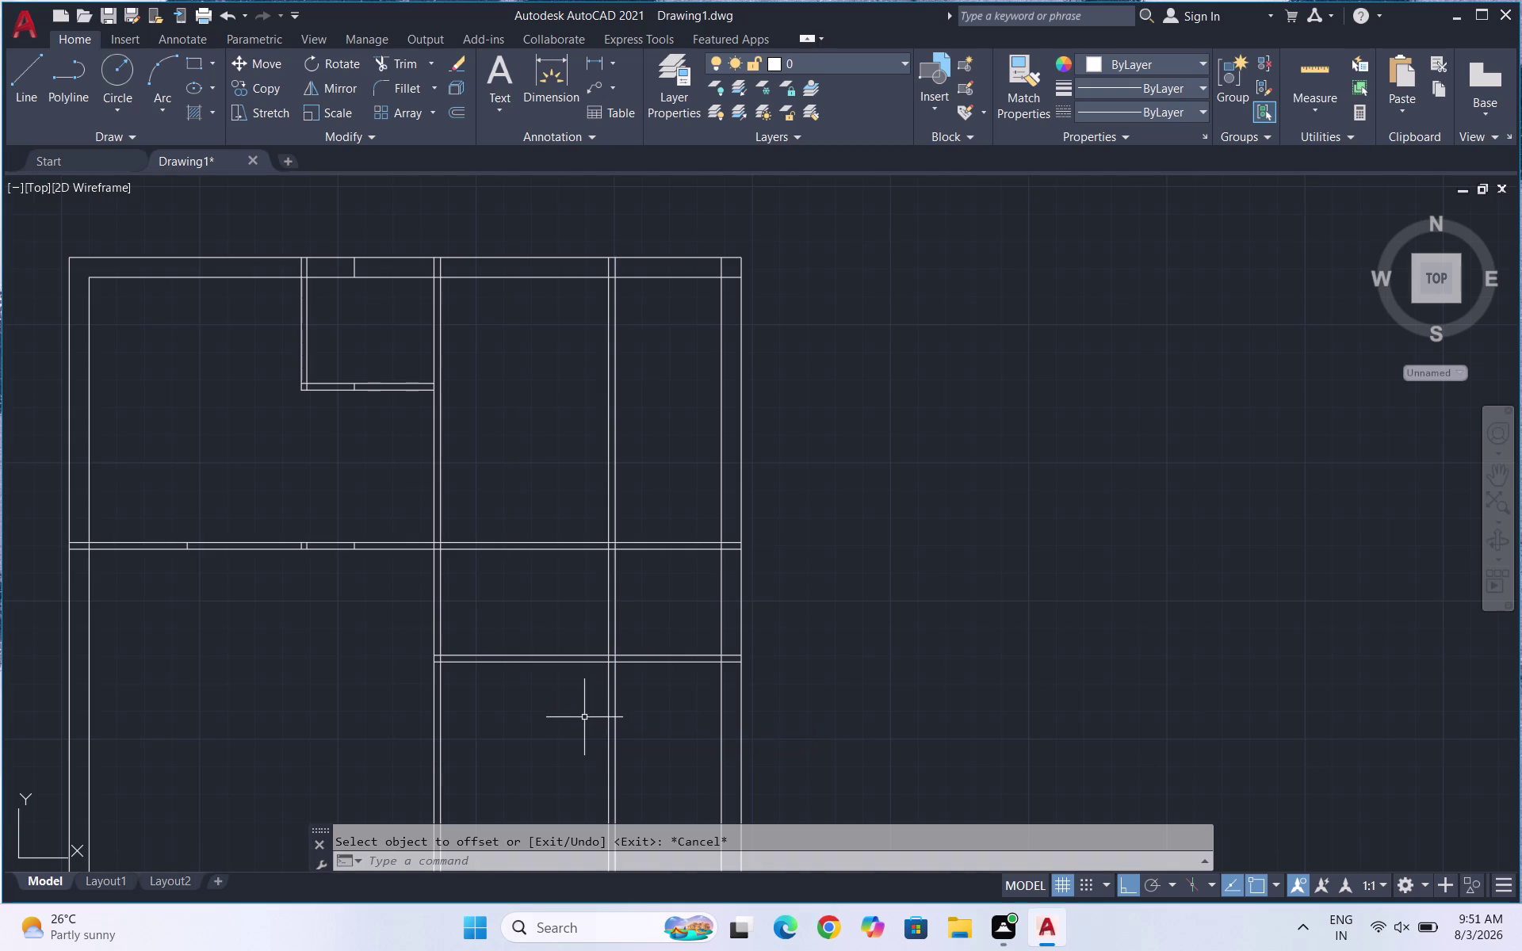
text(TR)
key(Return)
Fence-trim the vertical wall above the partition and remove the two stubs inside the double wall.
key(Return)
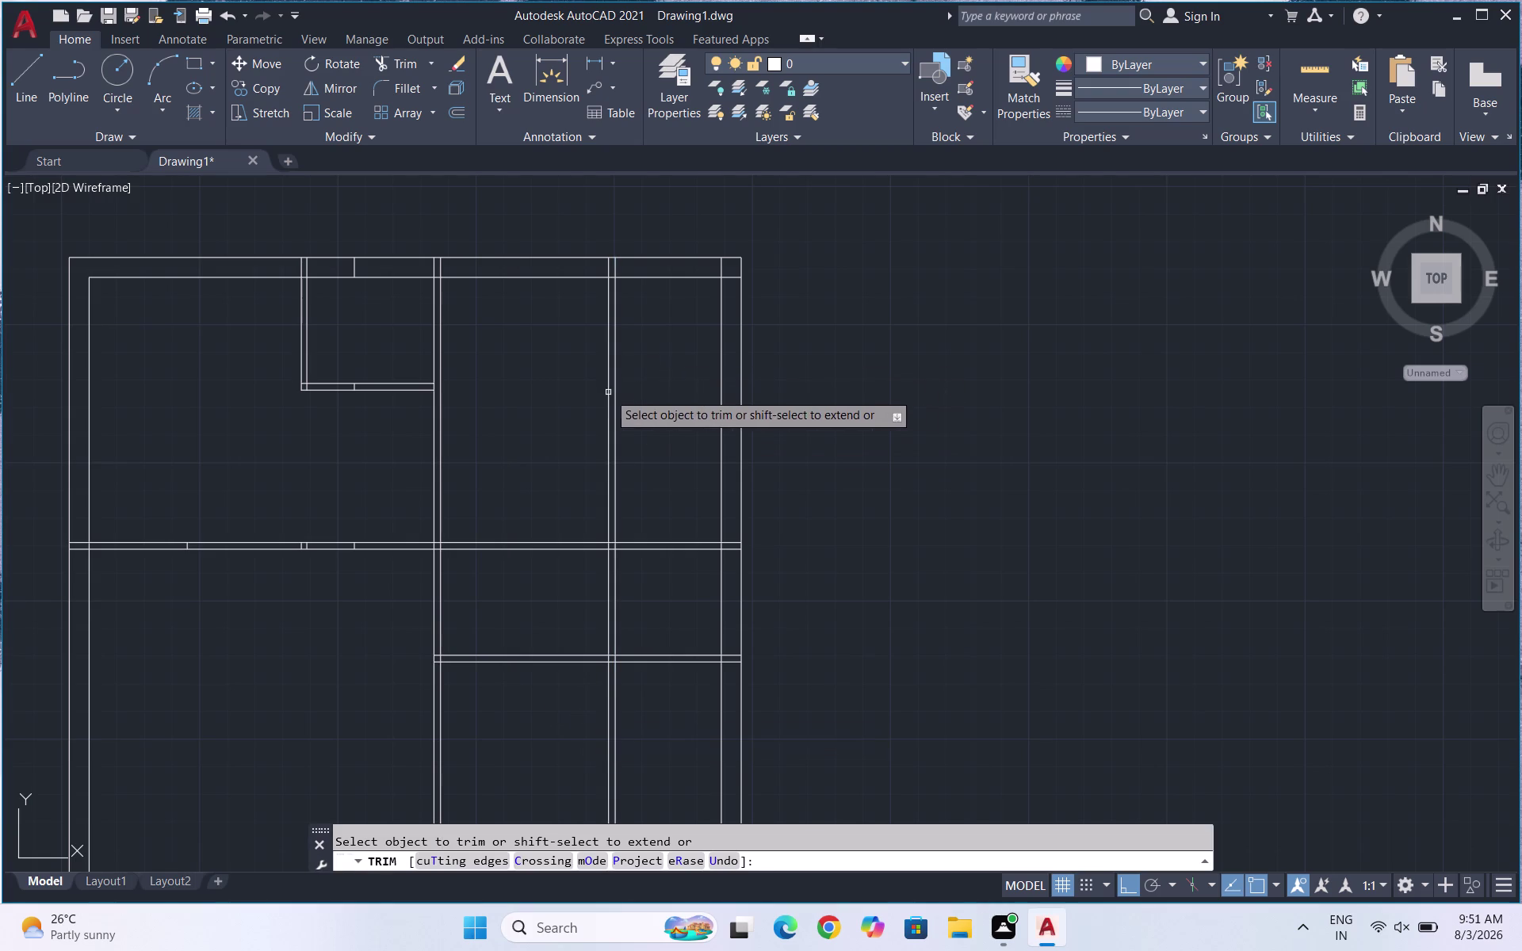
drag(643, 391, 552, 438)
drag(636, 599, 602, 597)
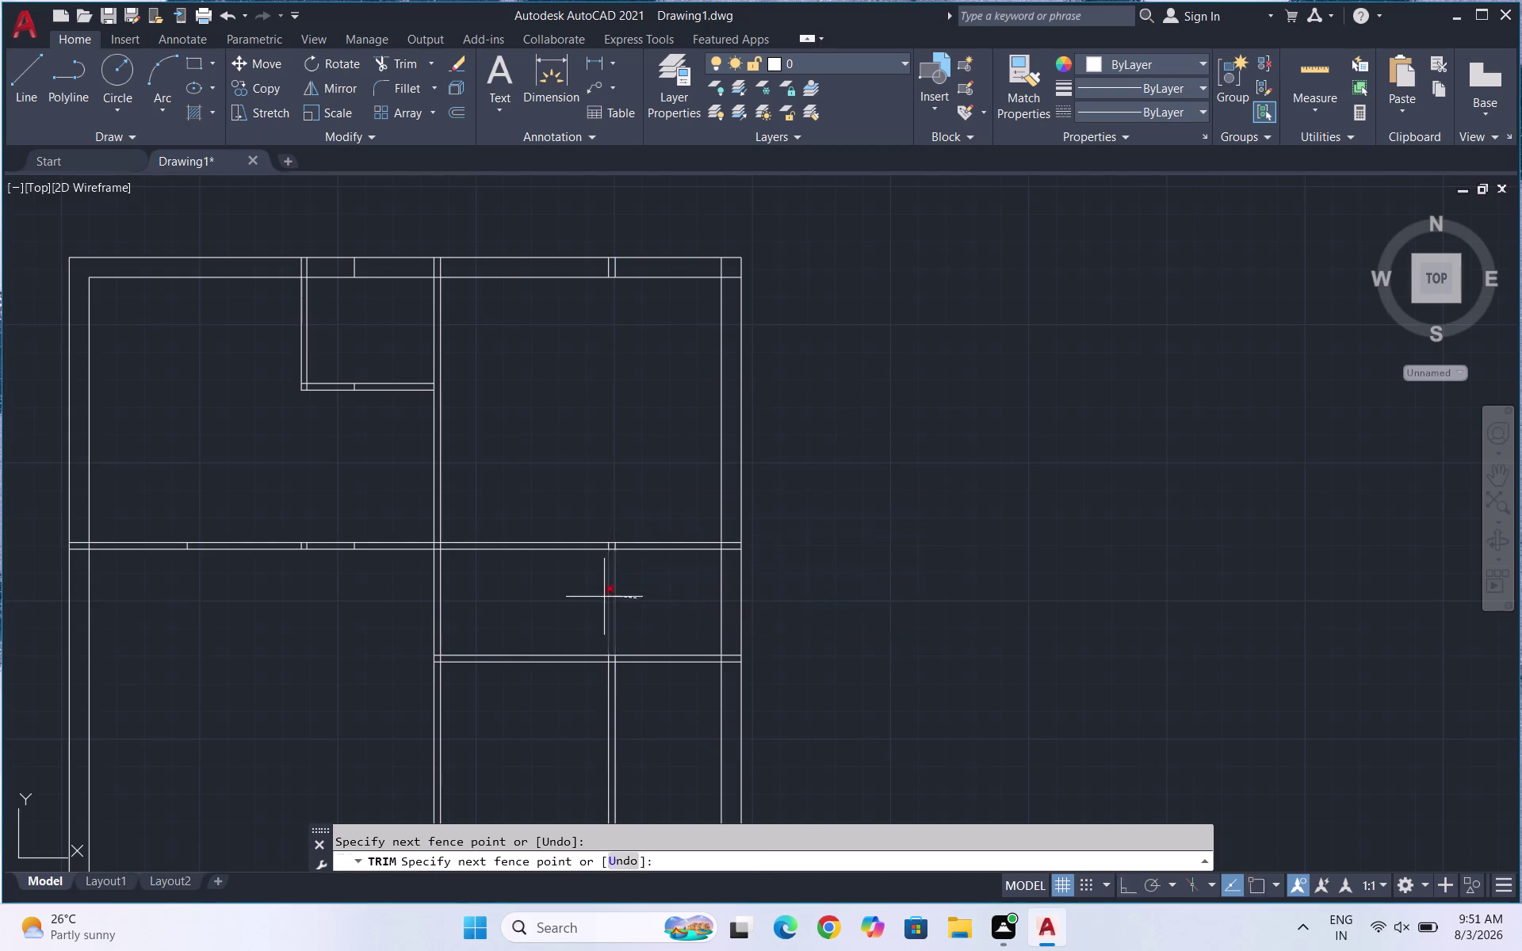
drag(602, 597, 581, 599)
scroll(down, 3)
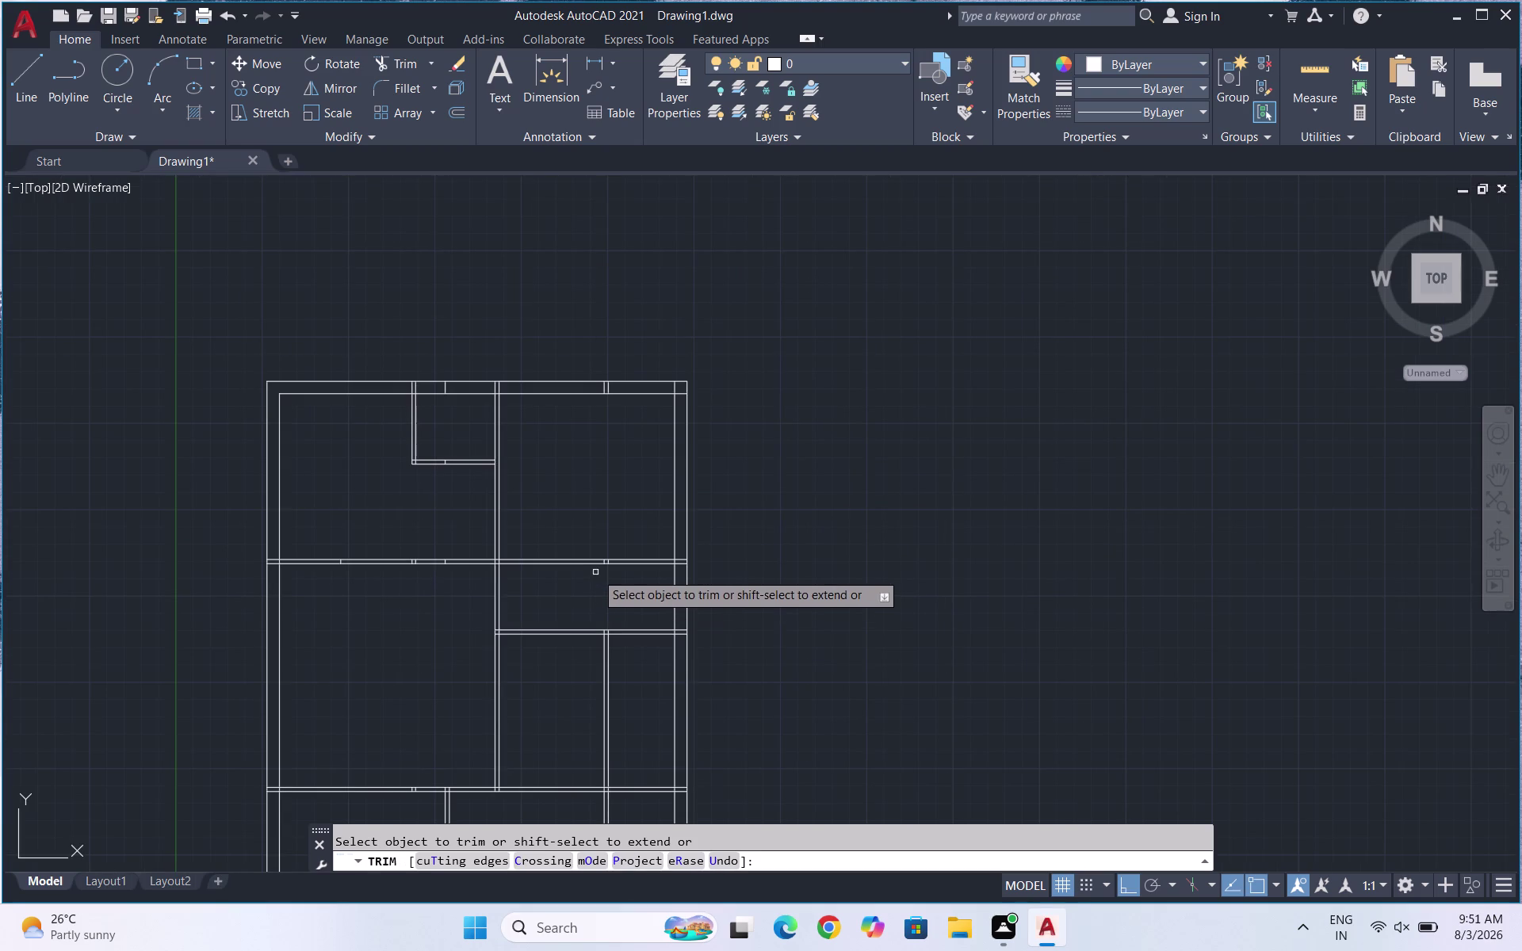
scroll(up, 3)
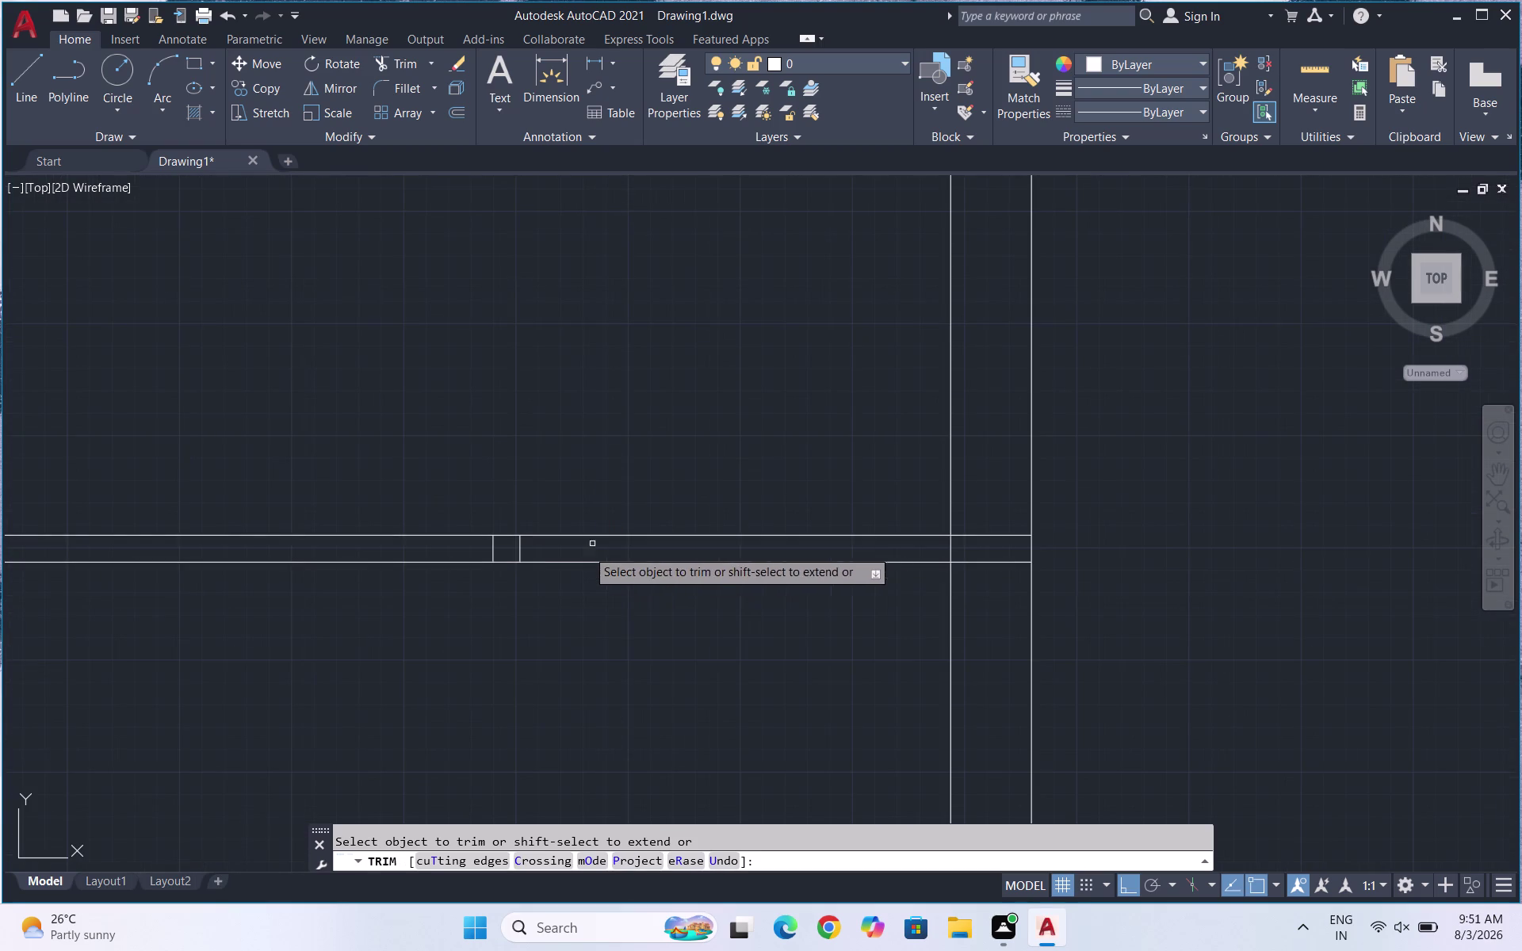
click(521, 550)
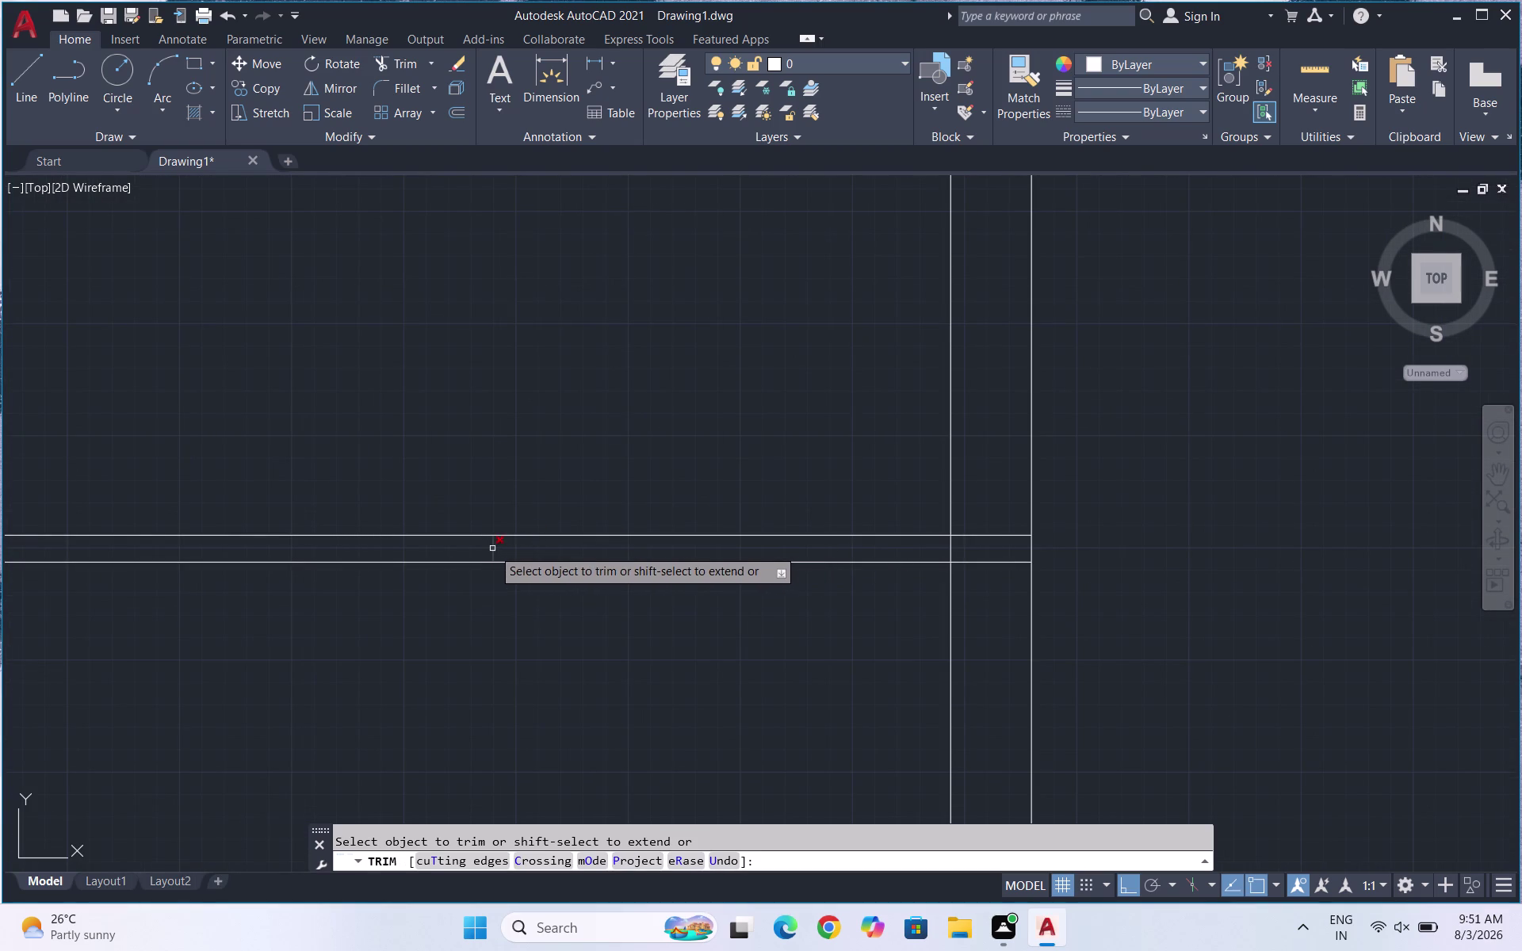
click(493, 549)
scroll(down, 3)
key(Escape)
key(Escape)
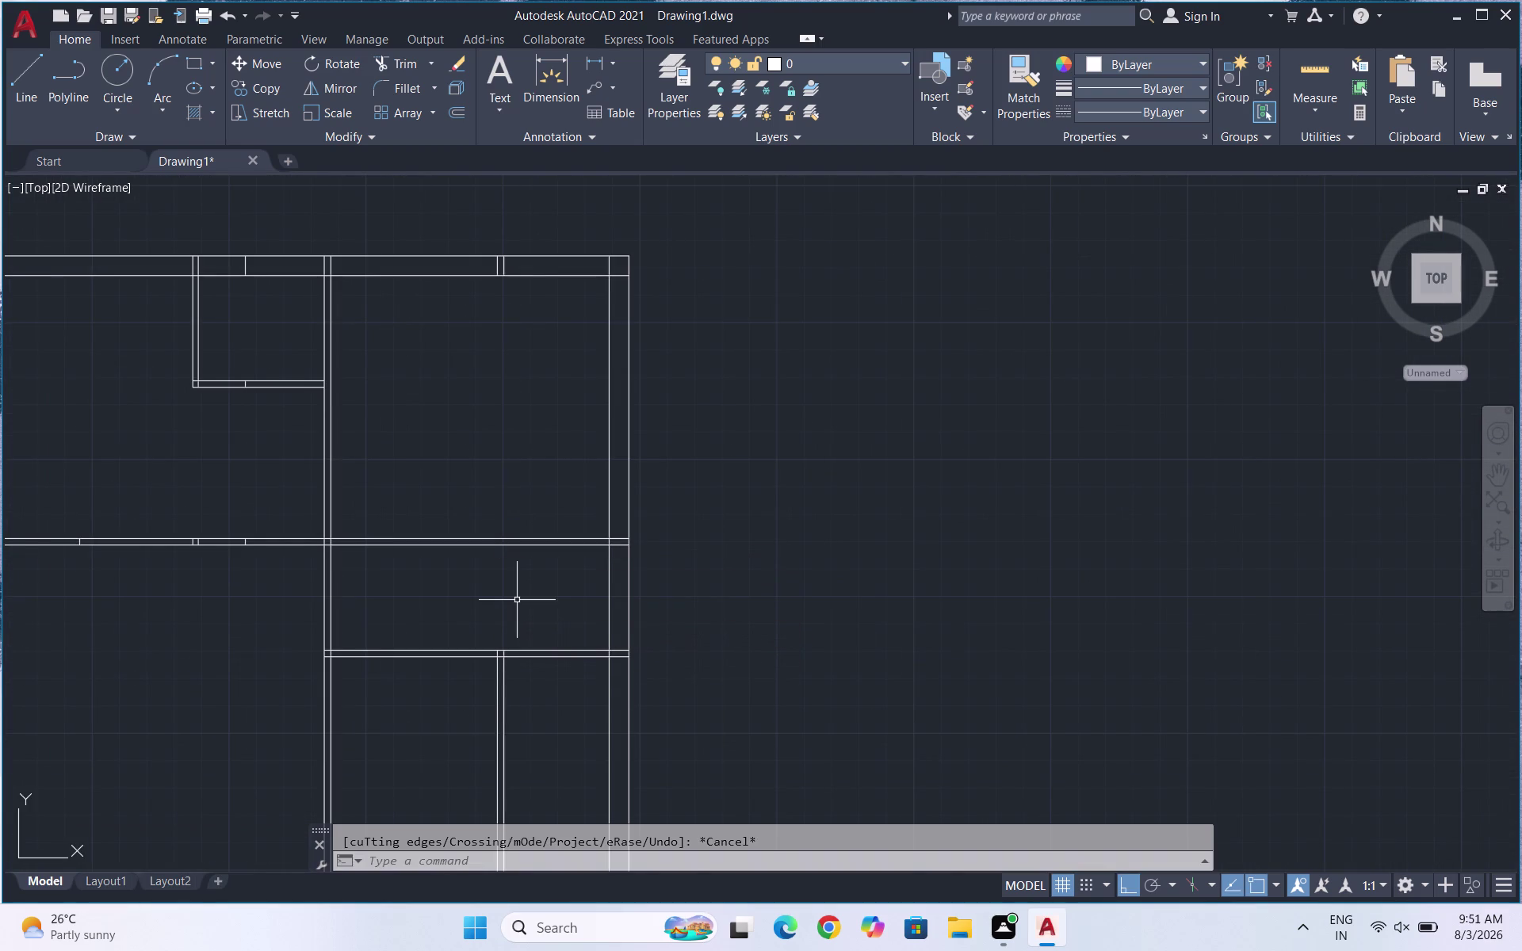
Offset the lower partition line 4' downward.
key(o)
key(Return)
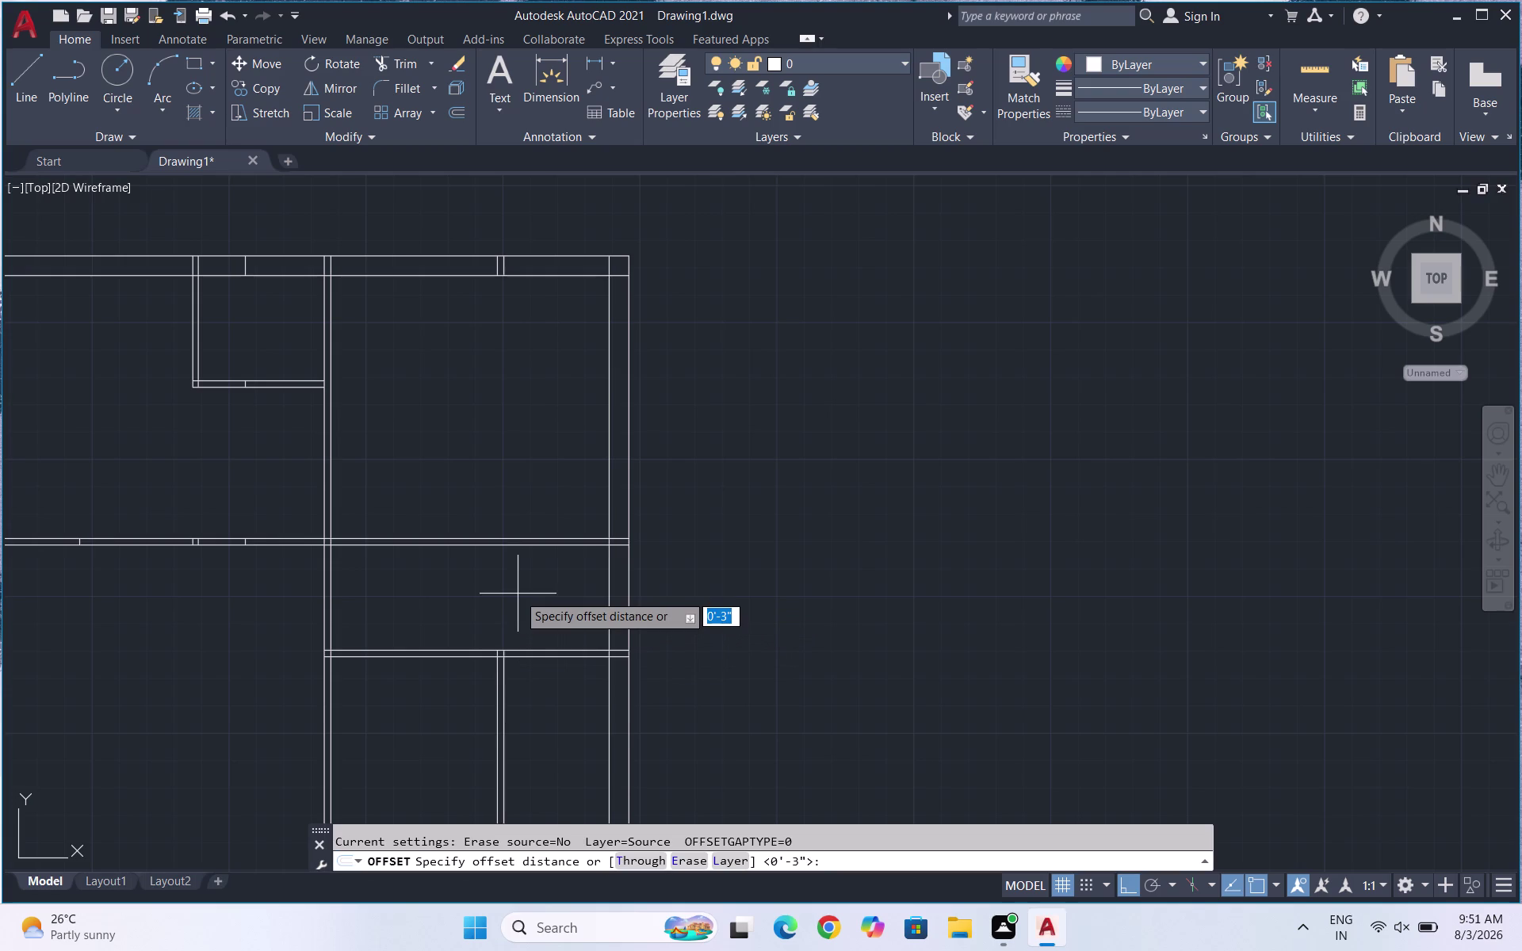
text(4')
key(Return)
click(528, 657)
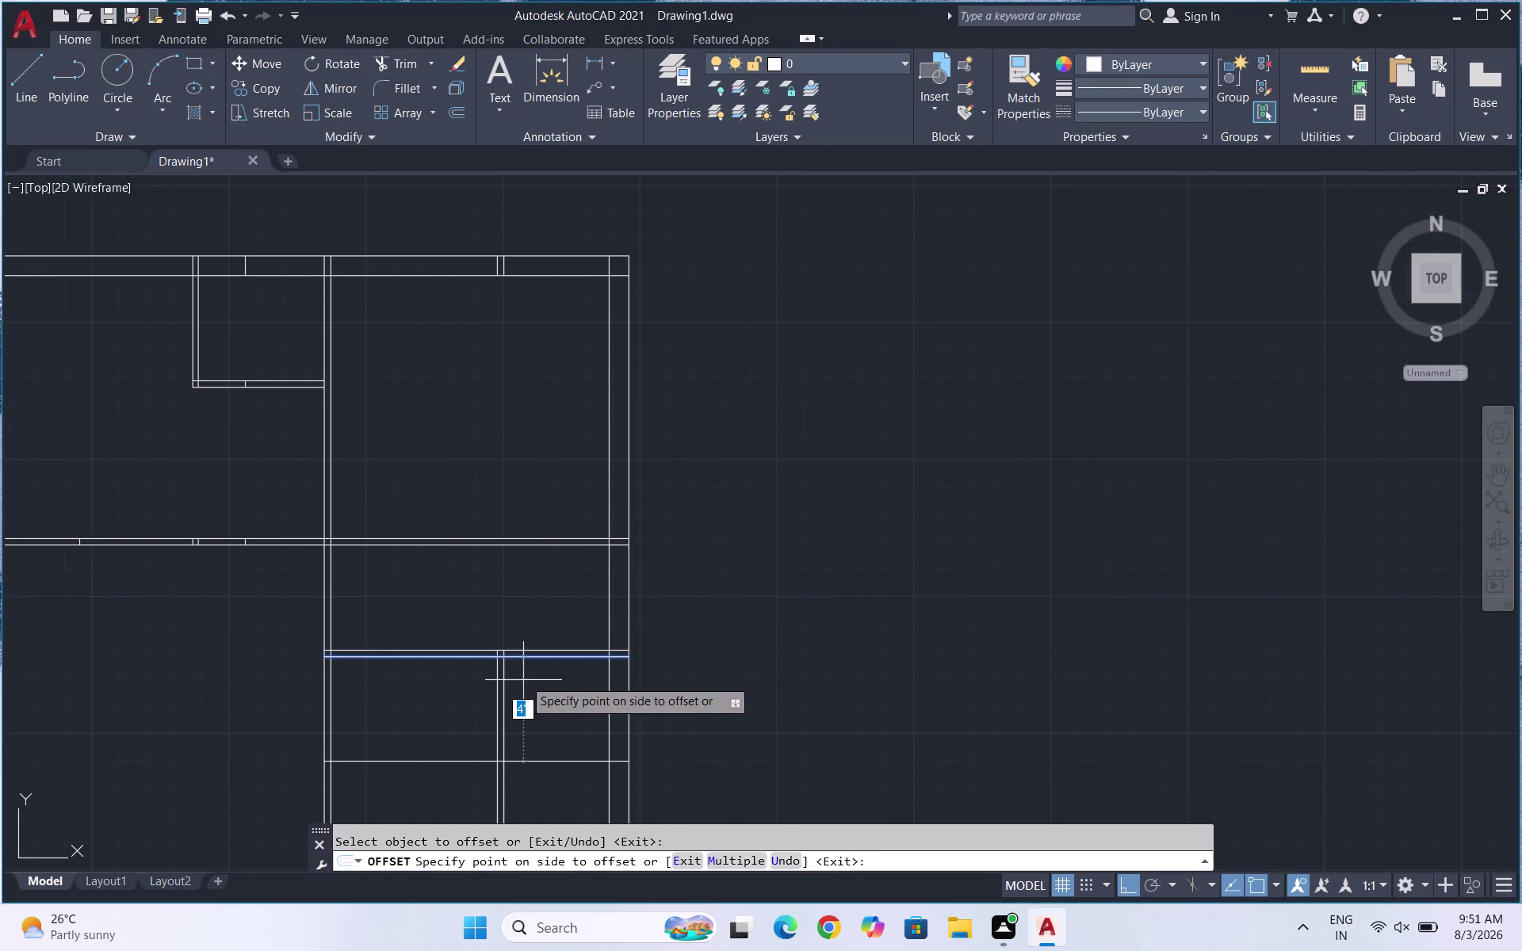
click(523, 692)
key(Escape)
Offset that new line 3" lower to complete the double wall.
key(o)
key(Return)
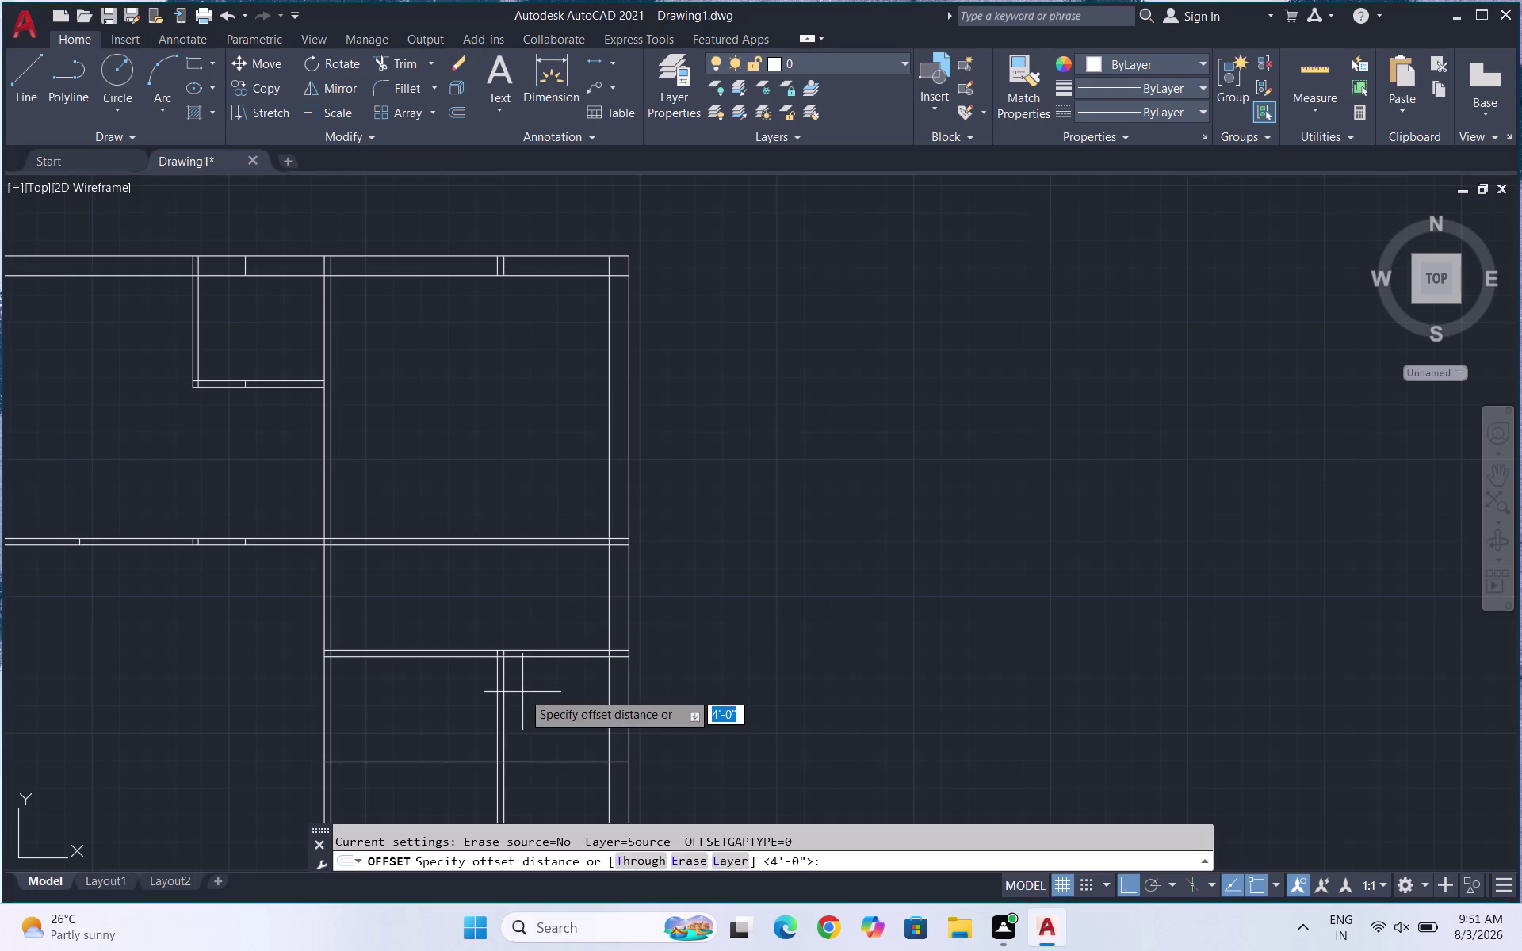
text(3")
key(Return)
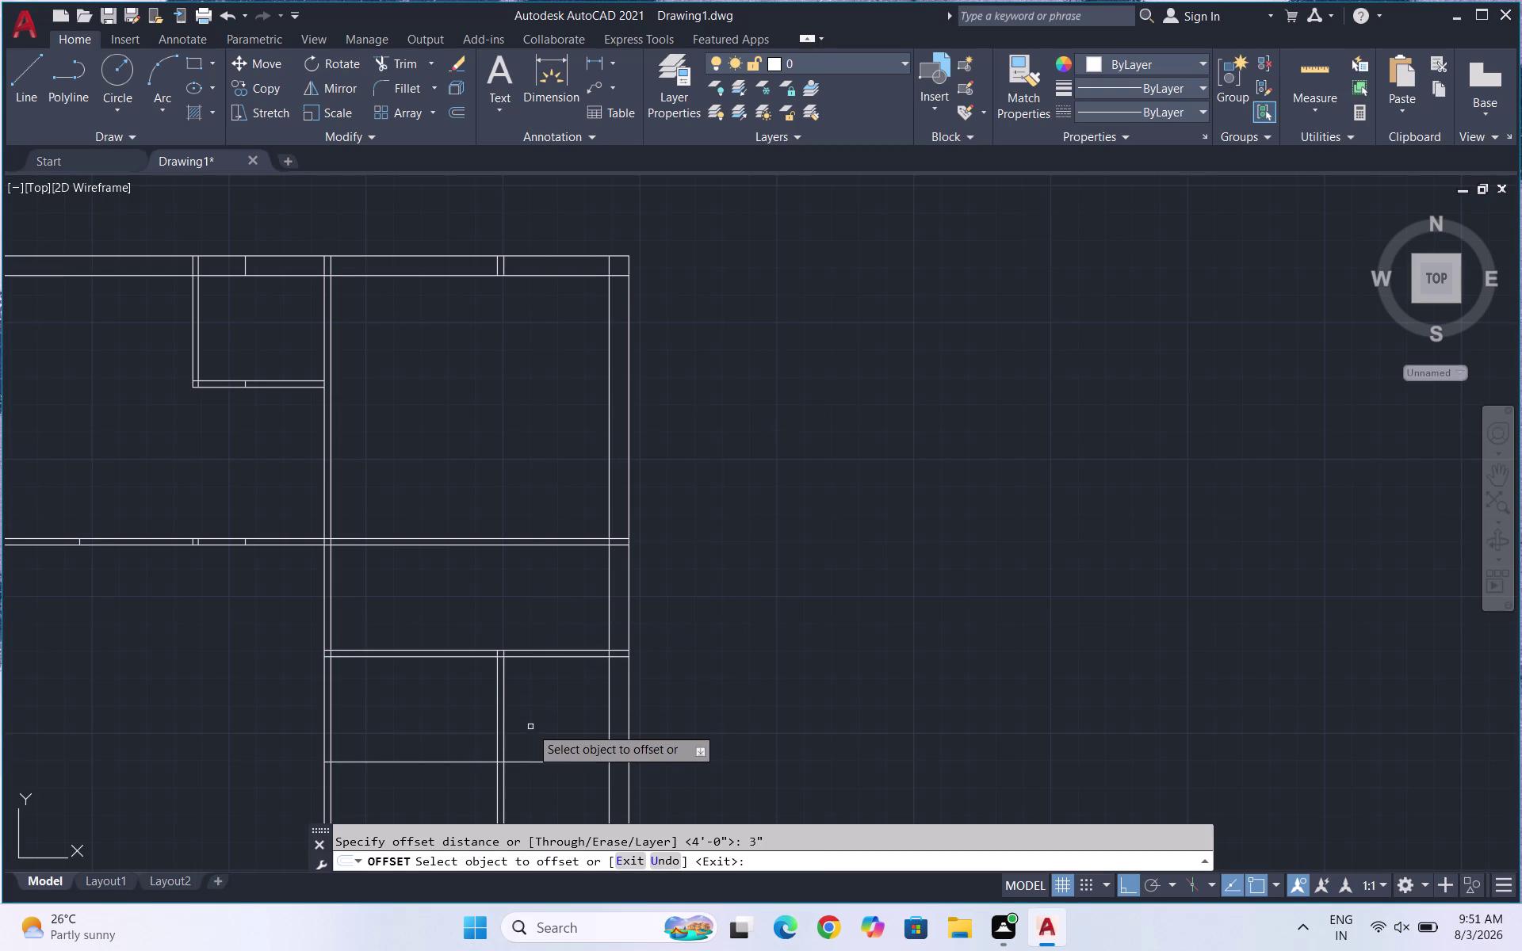
click(535, 760)
click(531, 802)
key(Escape)
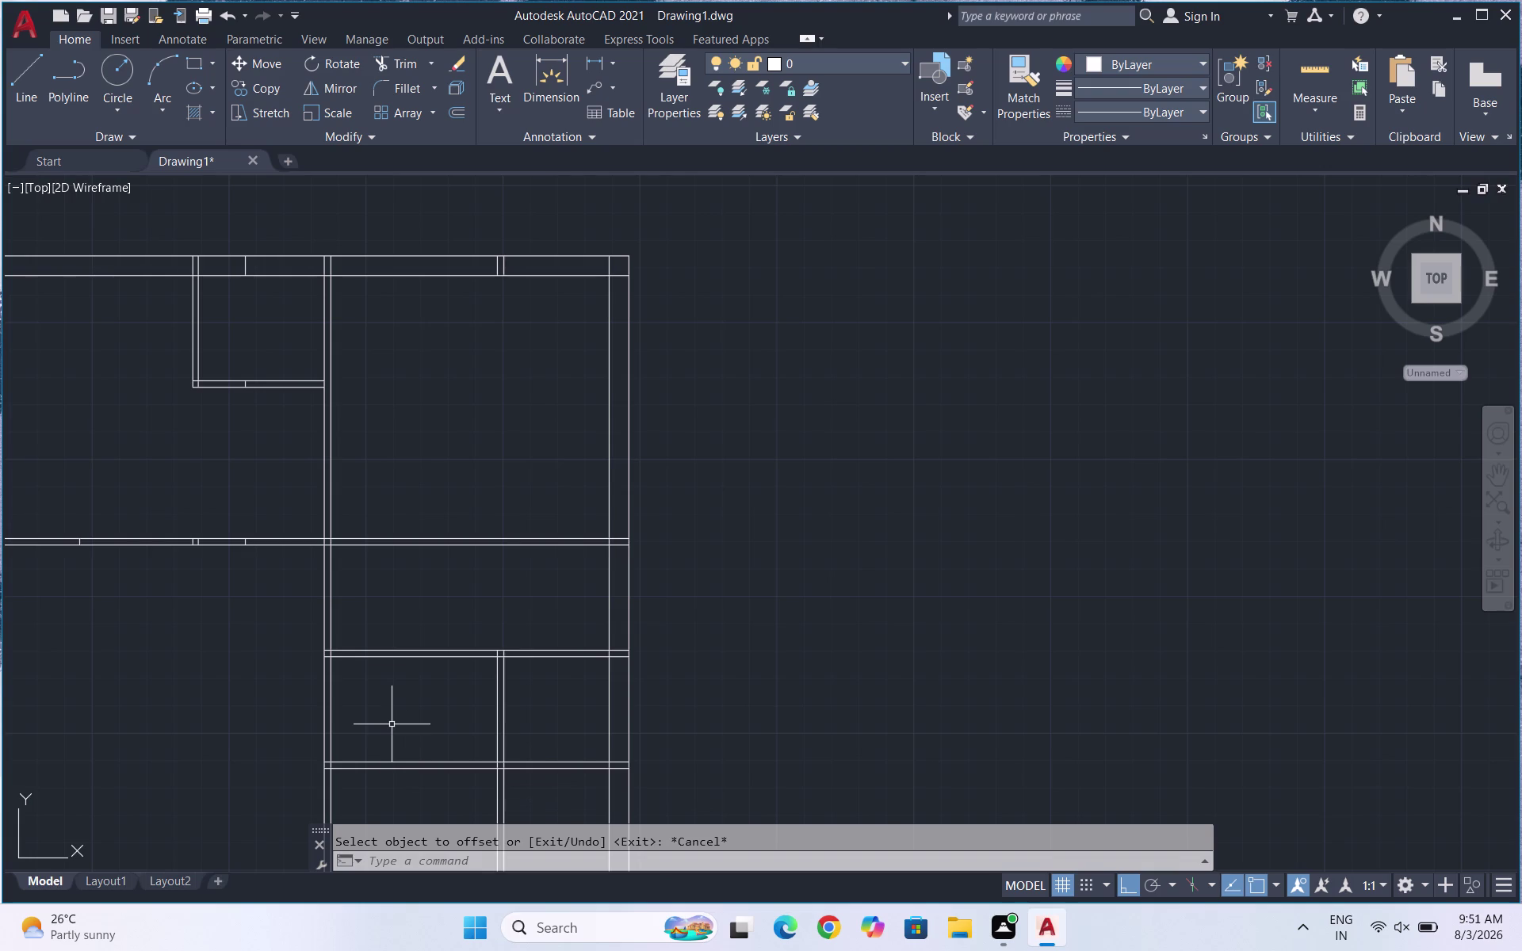
Fence-trim the wall lines crossing the new double wall.
text(TR)
key(Return)
key(Return)
drag(381, 707, 380, 707)
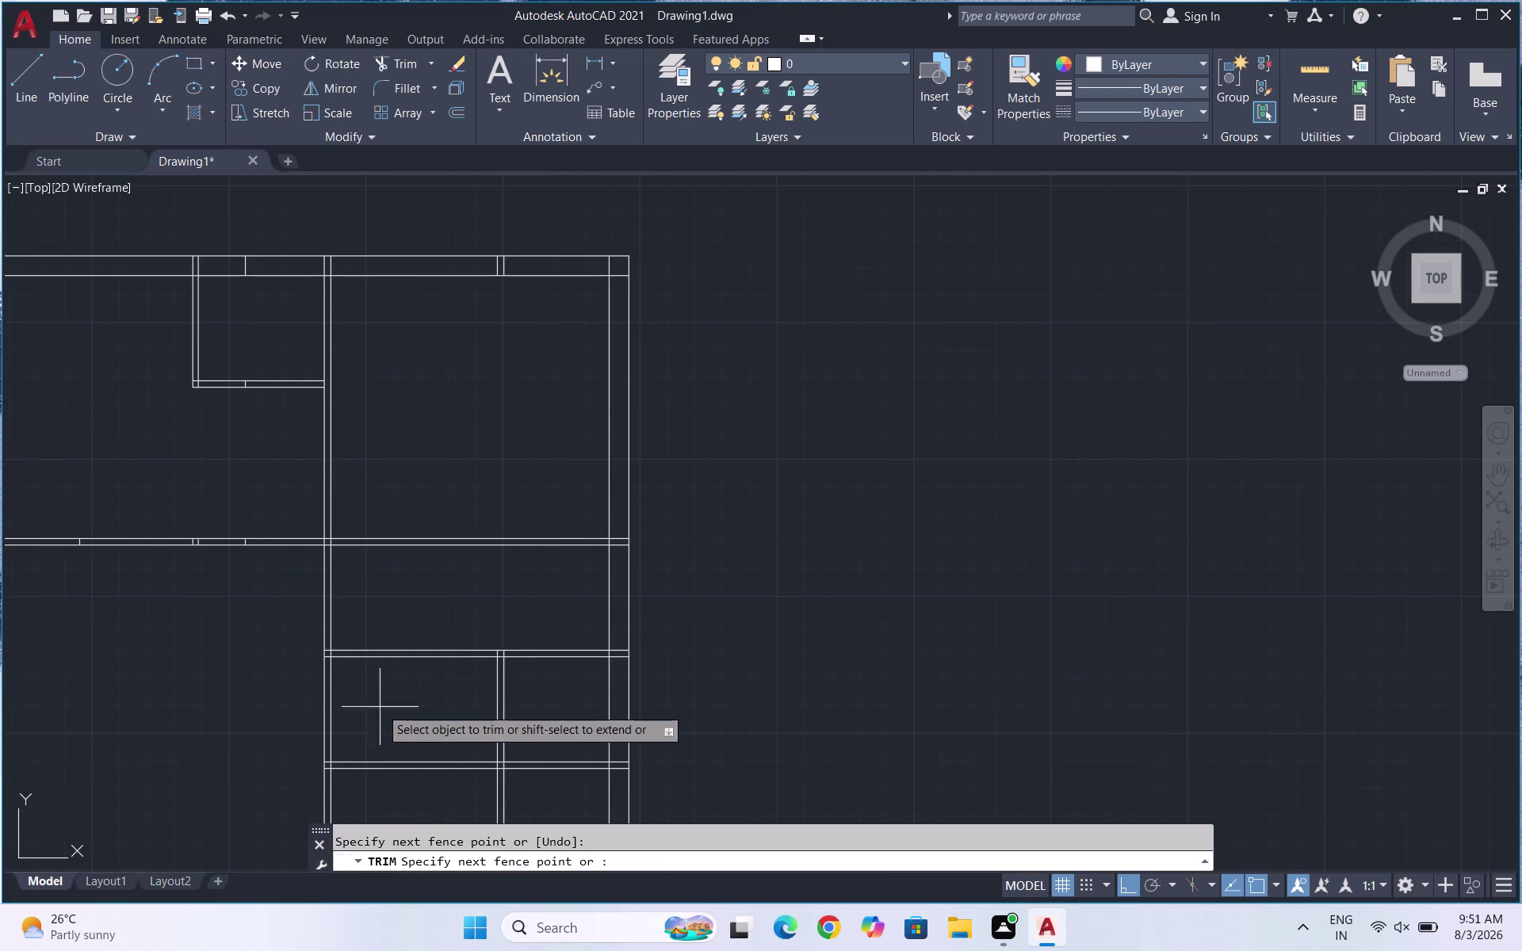
drag(380, 708, 280, 702)
scroll(down, 3)
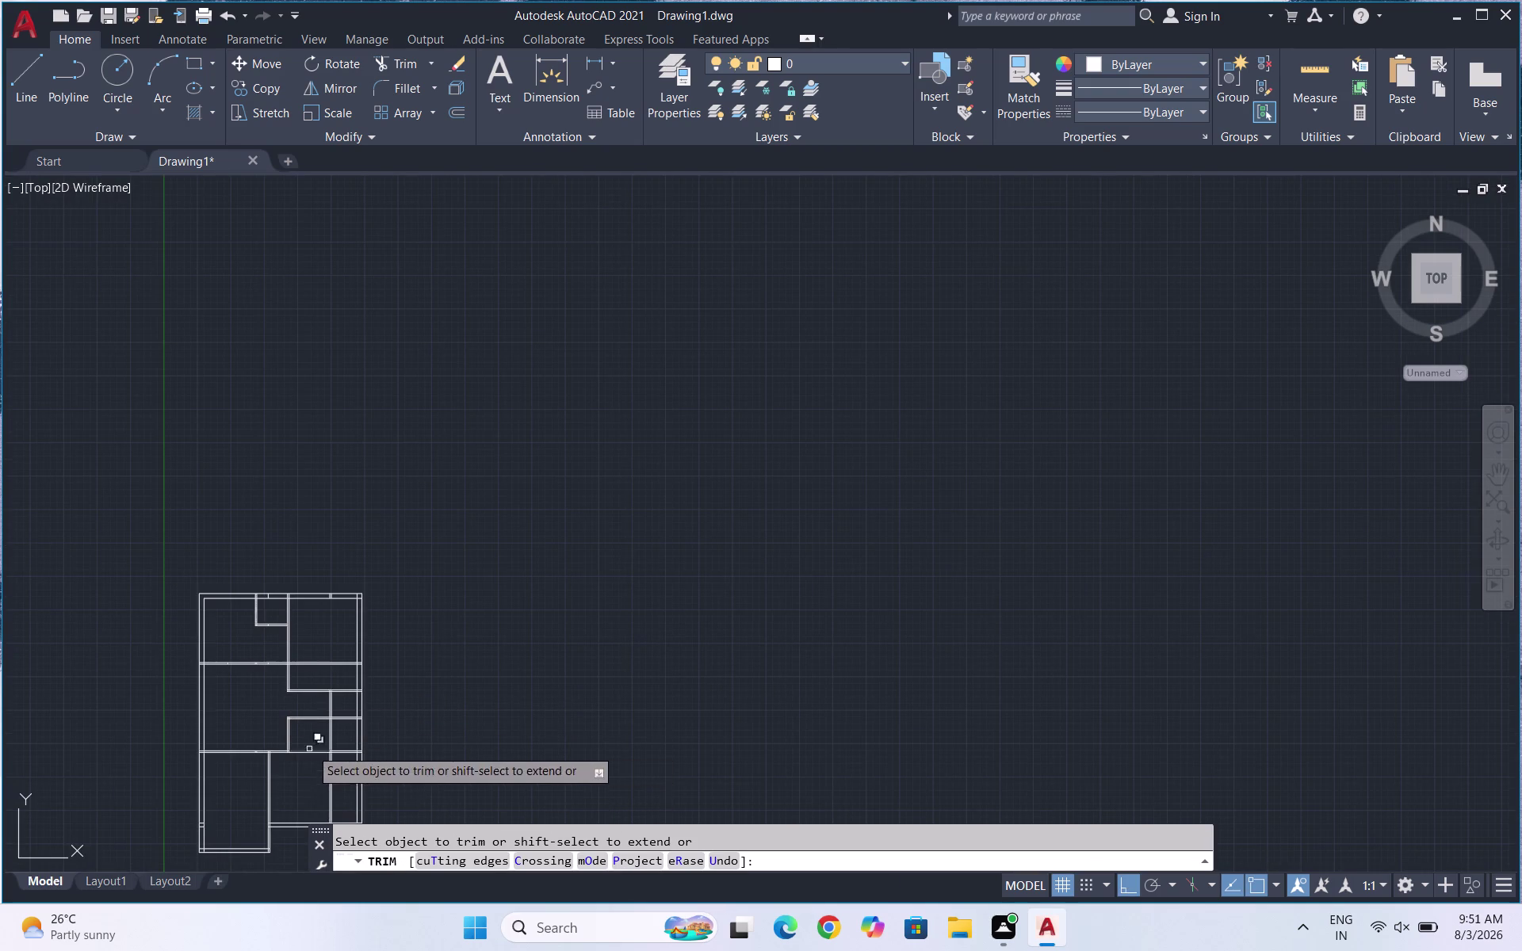
scroll(up, 3)
scroll(down, 3)
scroll(up, 3)
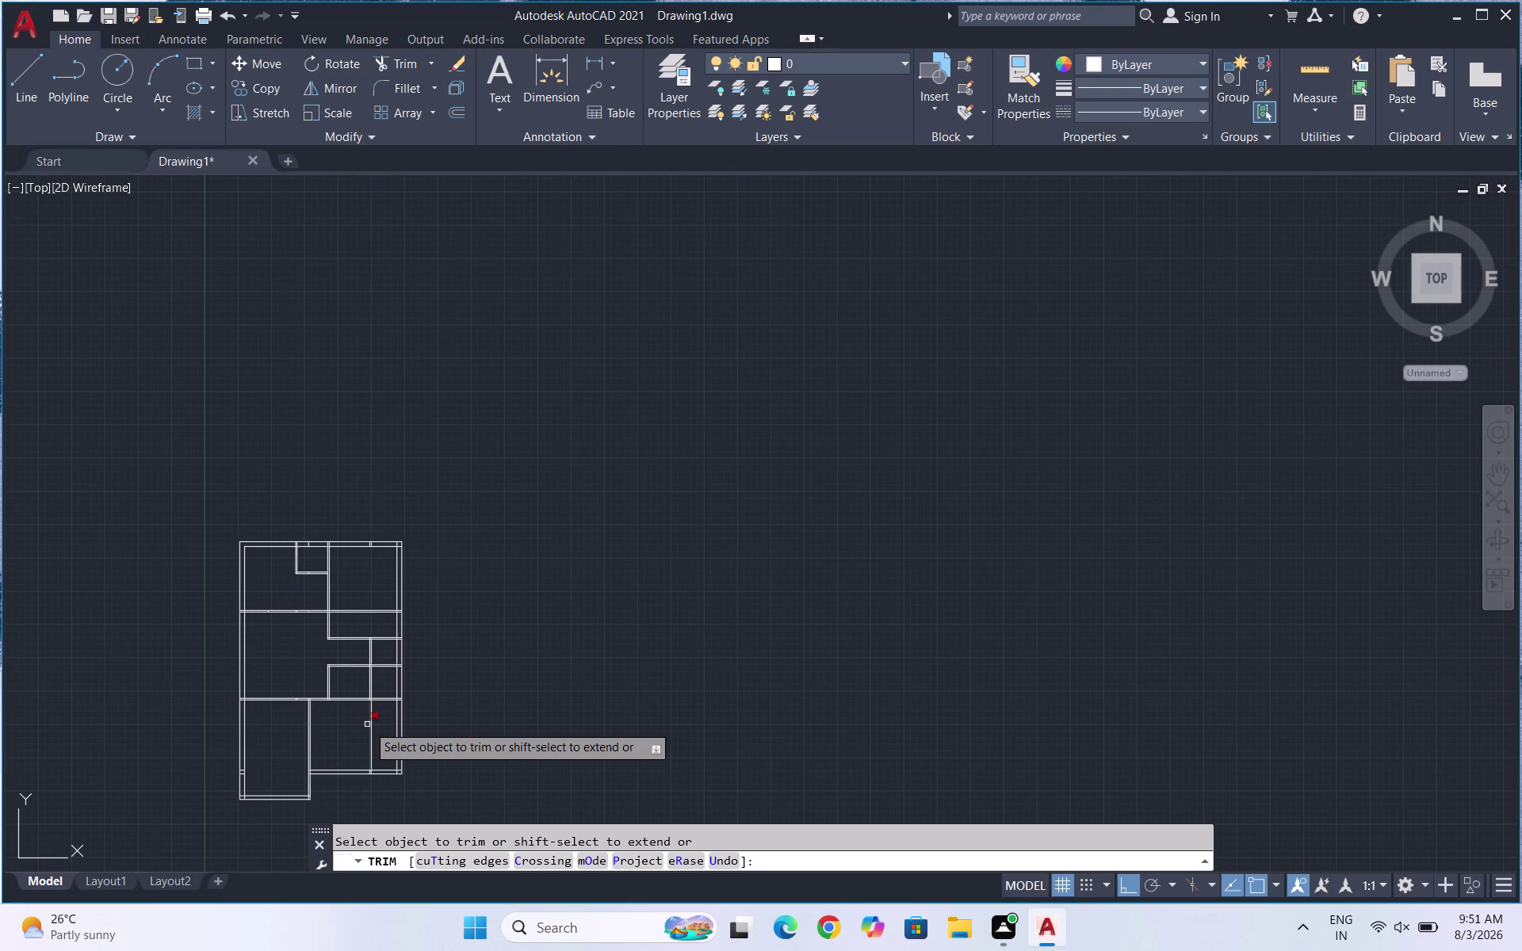
scroll(up, 3)
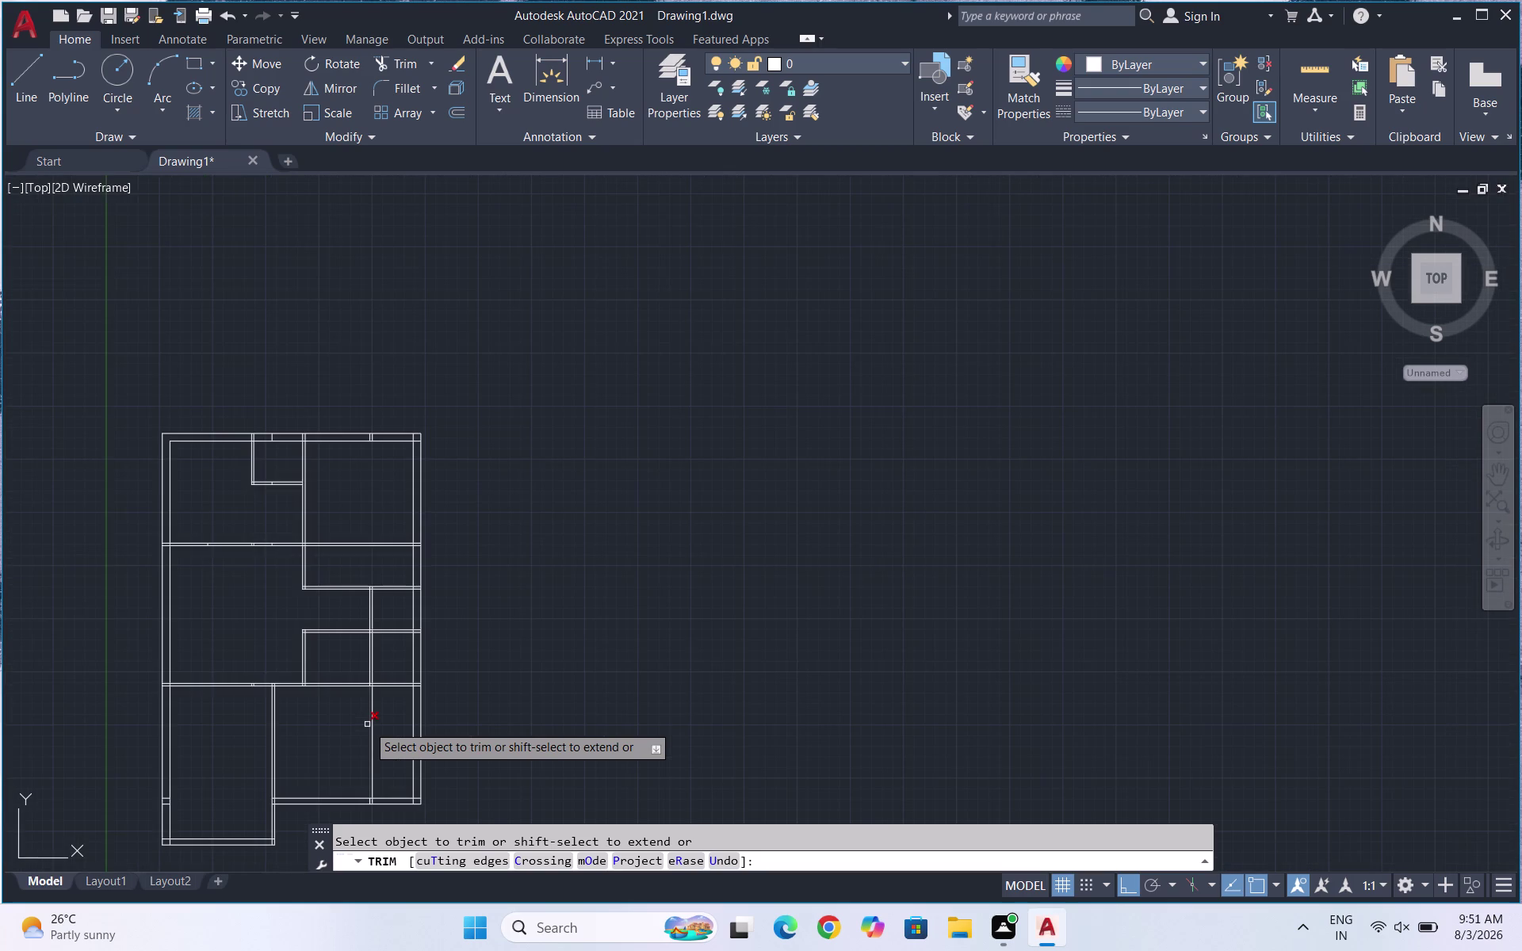
scroll(down, 3)
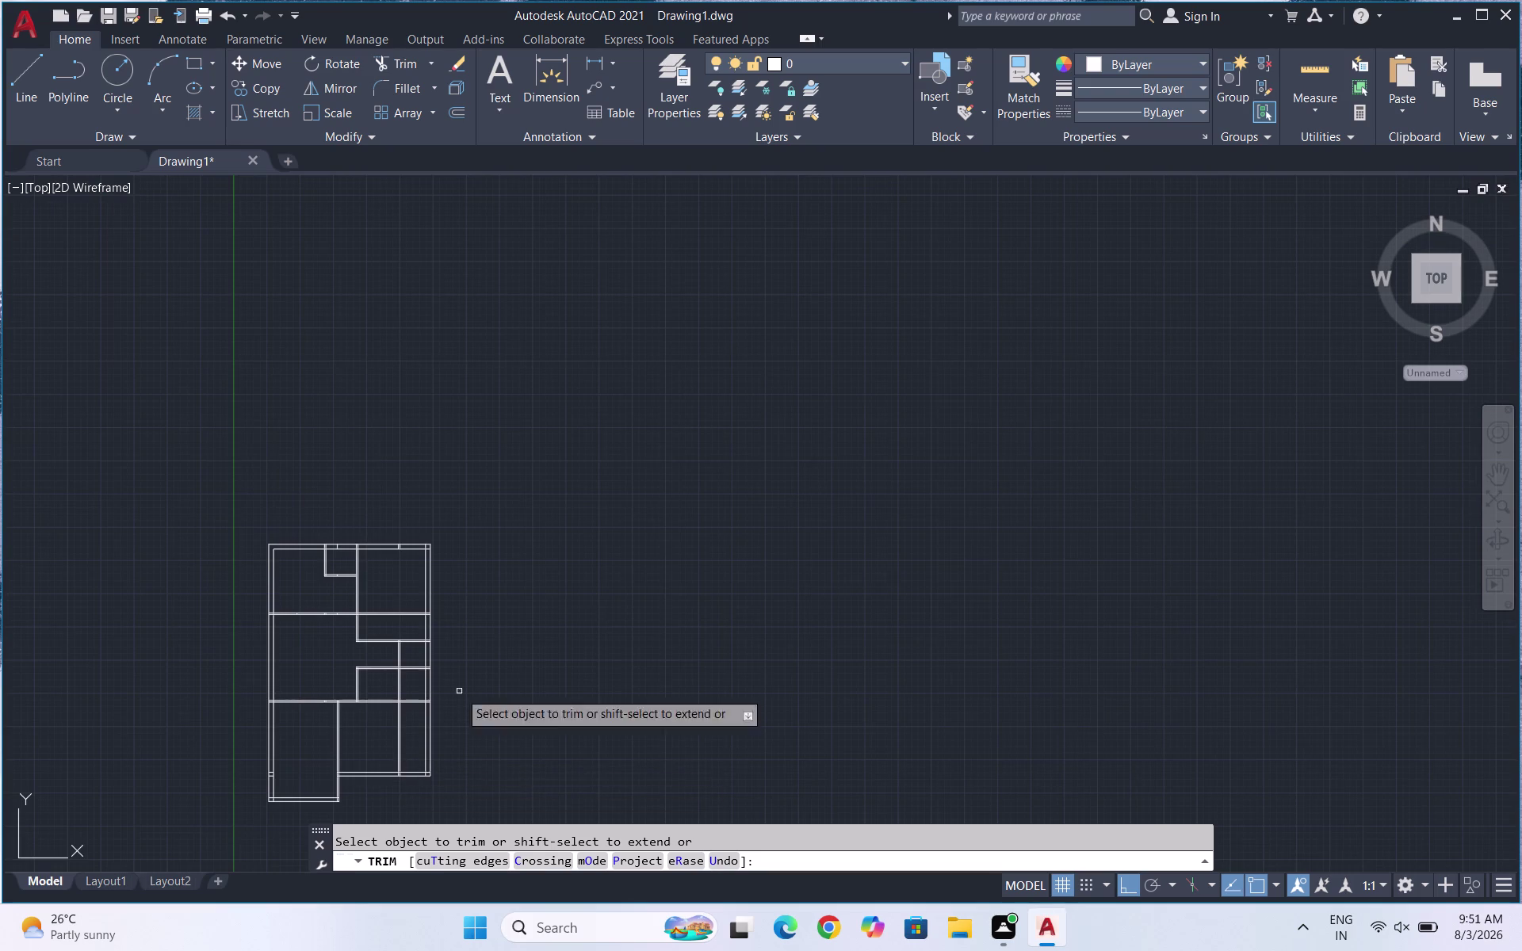
scroll(down, 3)
scroll(up, 3)
scroll(up, 3)
scroll(up, 3)
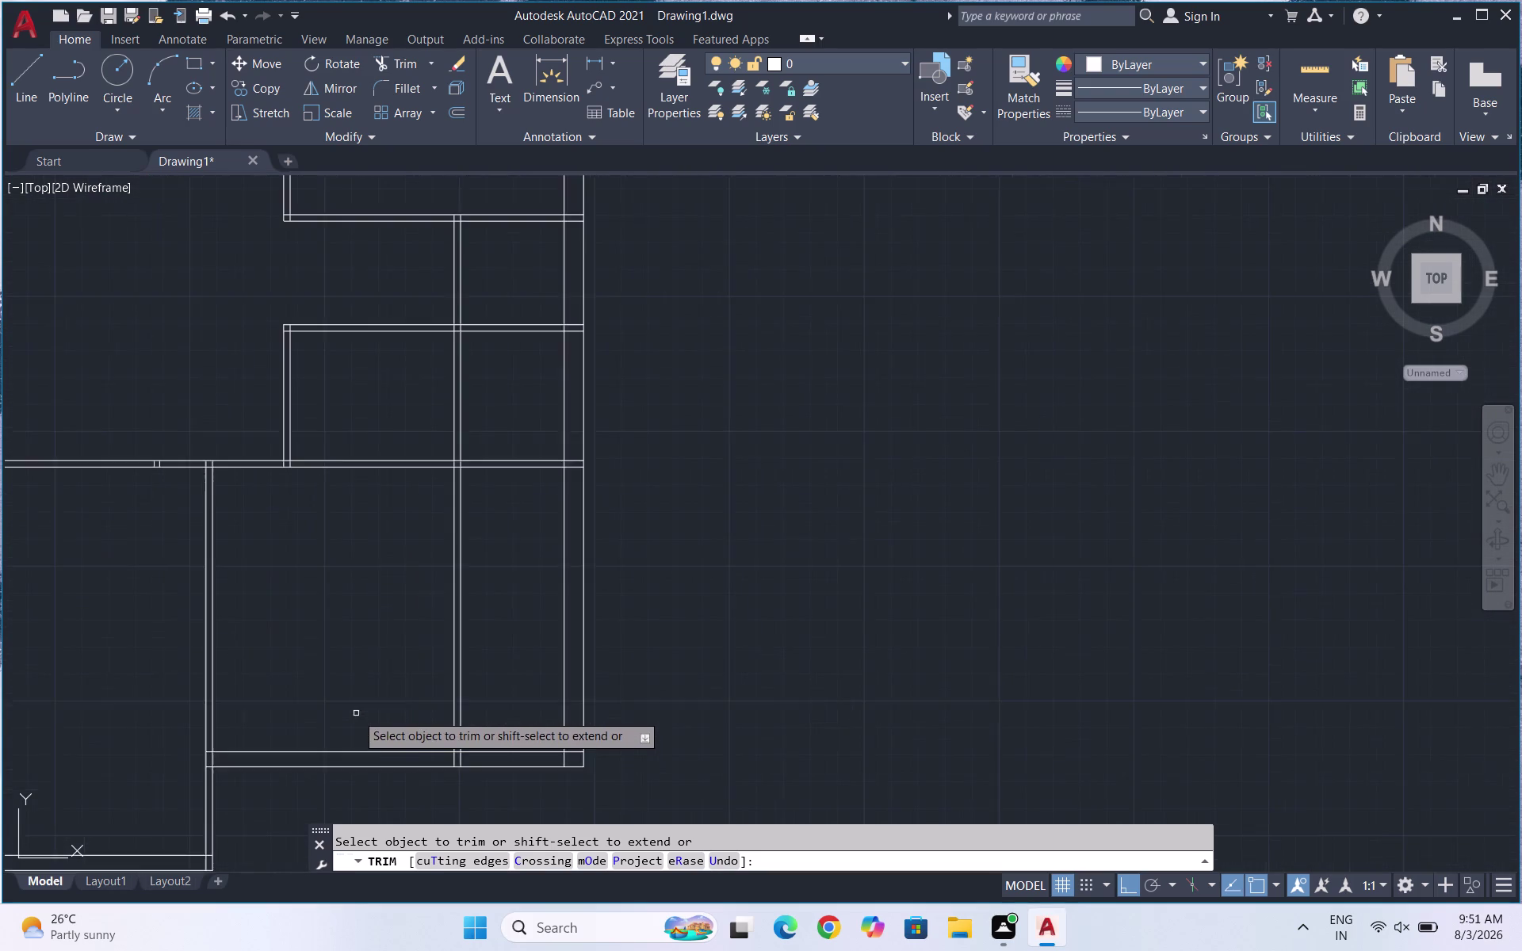
scroll(up, 3)
scroll(down, 3)
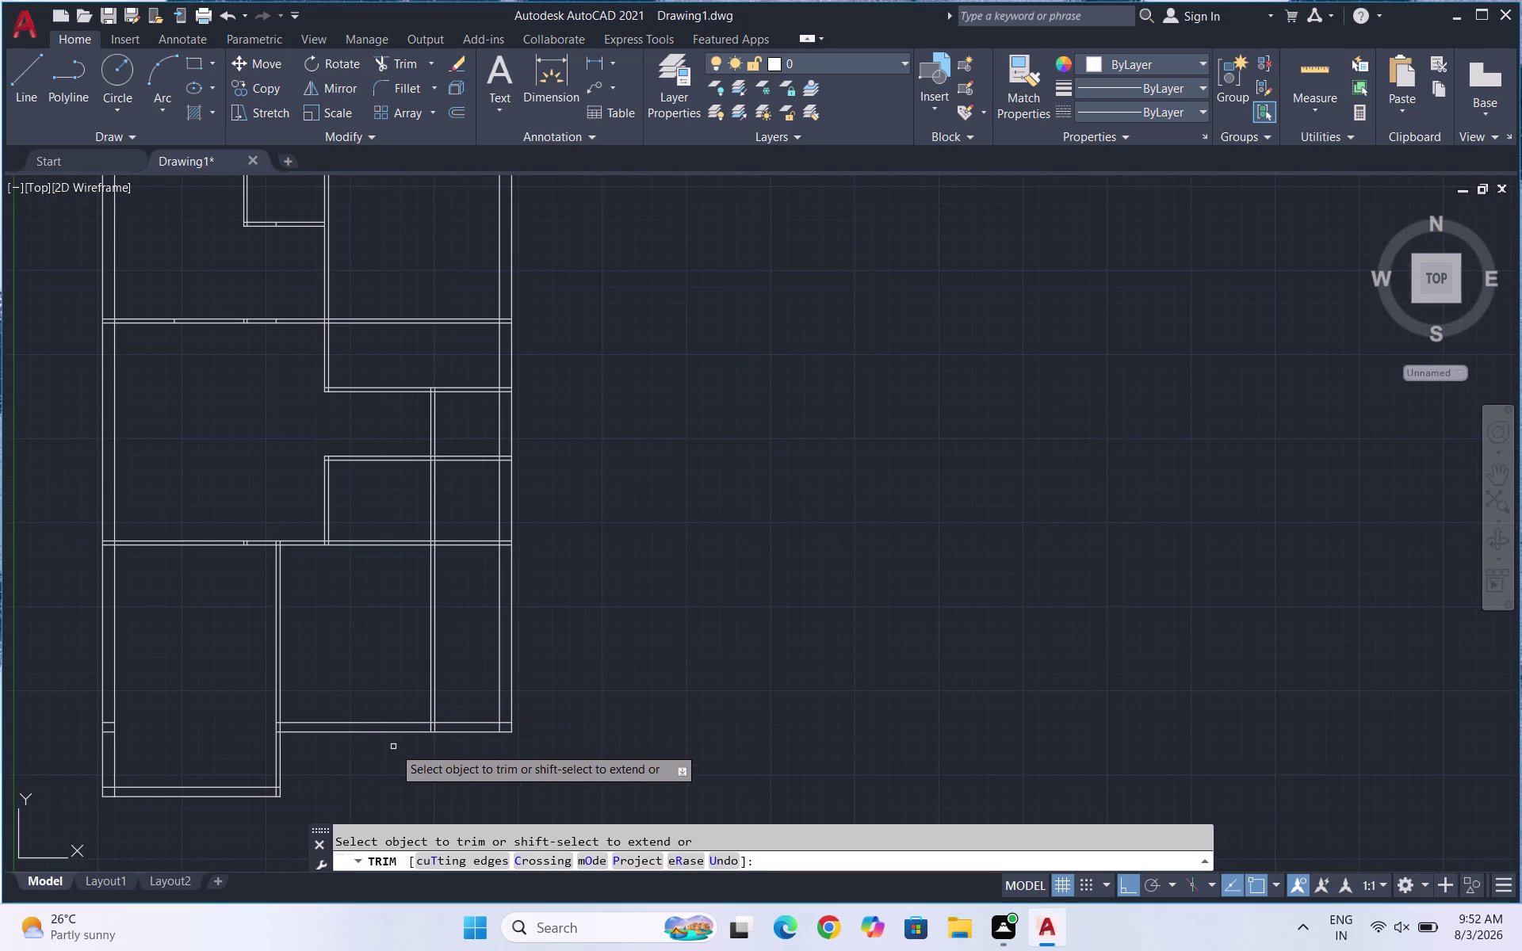
key(Escape)
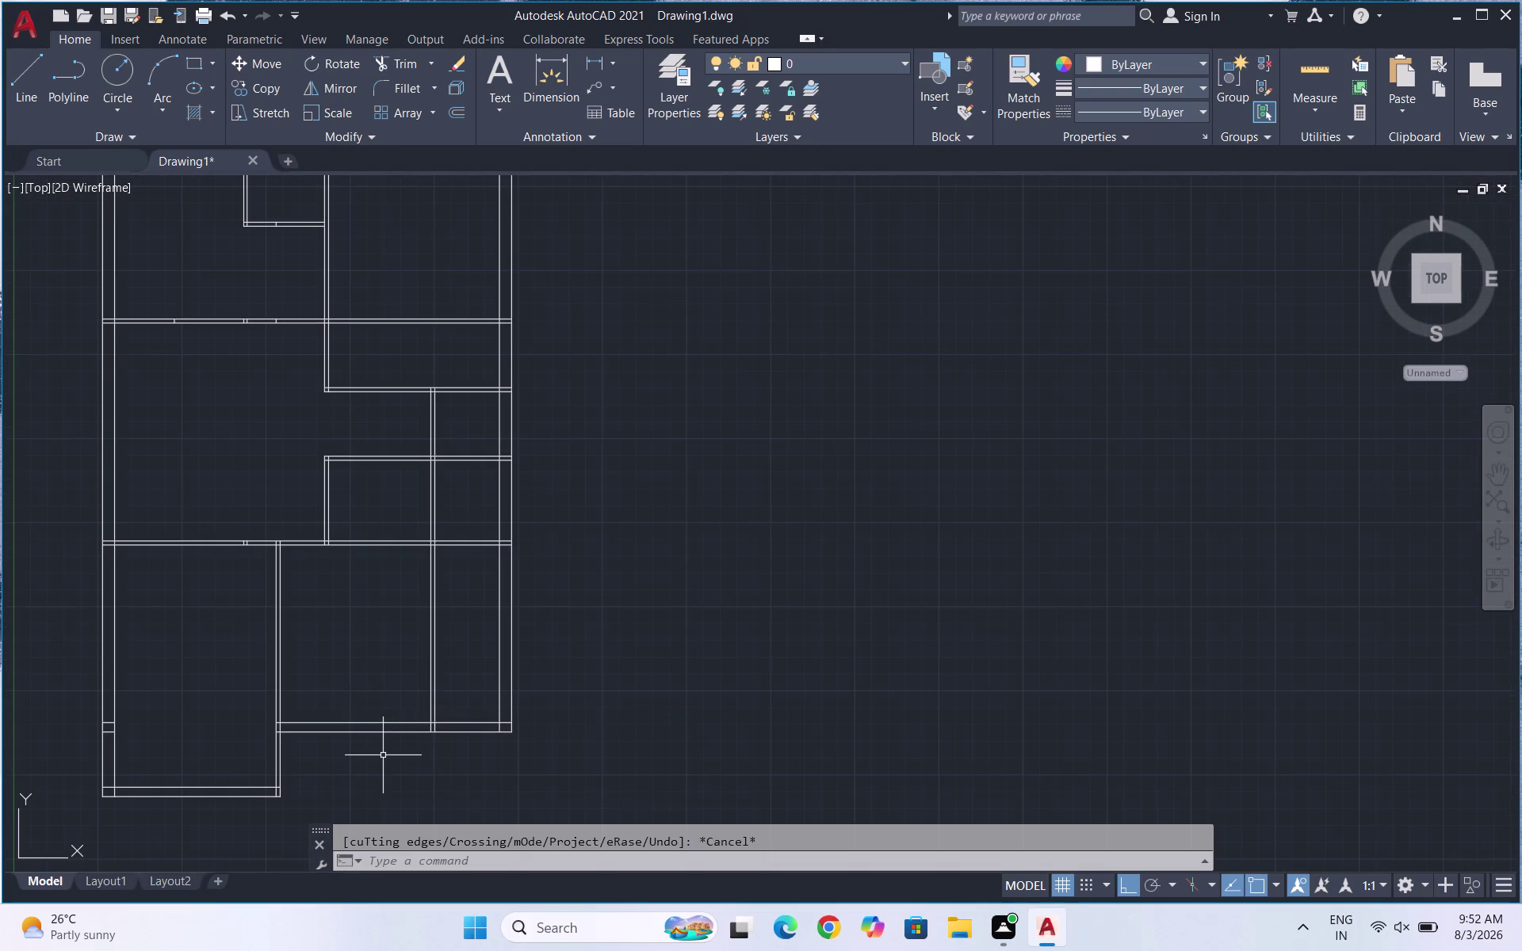
Trim the short wall stub and stray extension lines under the right rooms.
text(TR)
key(Return)
key(Return)
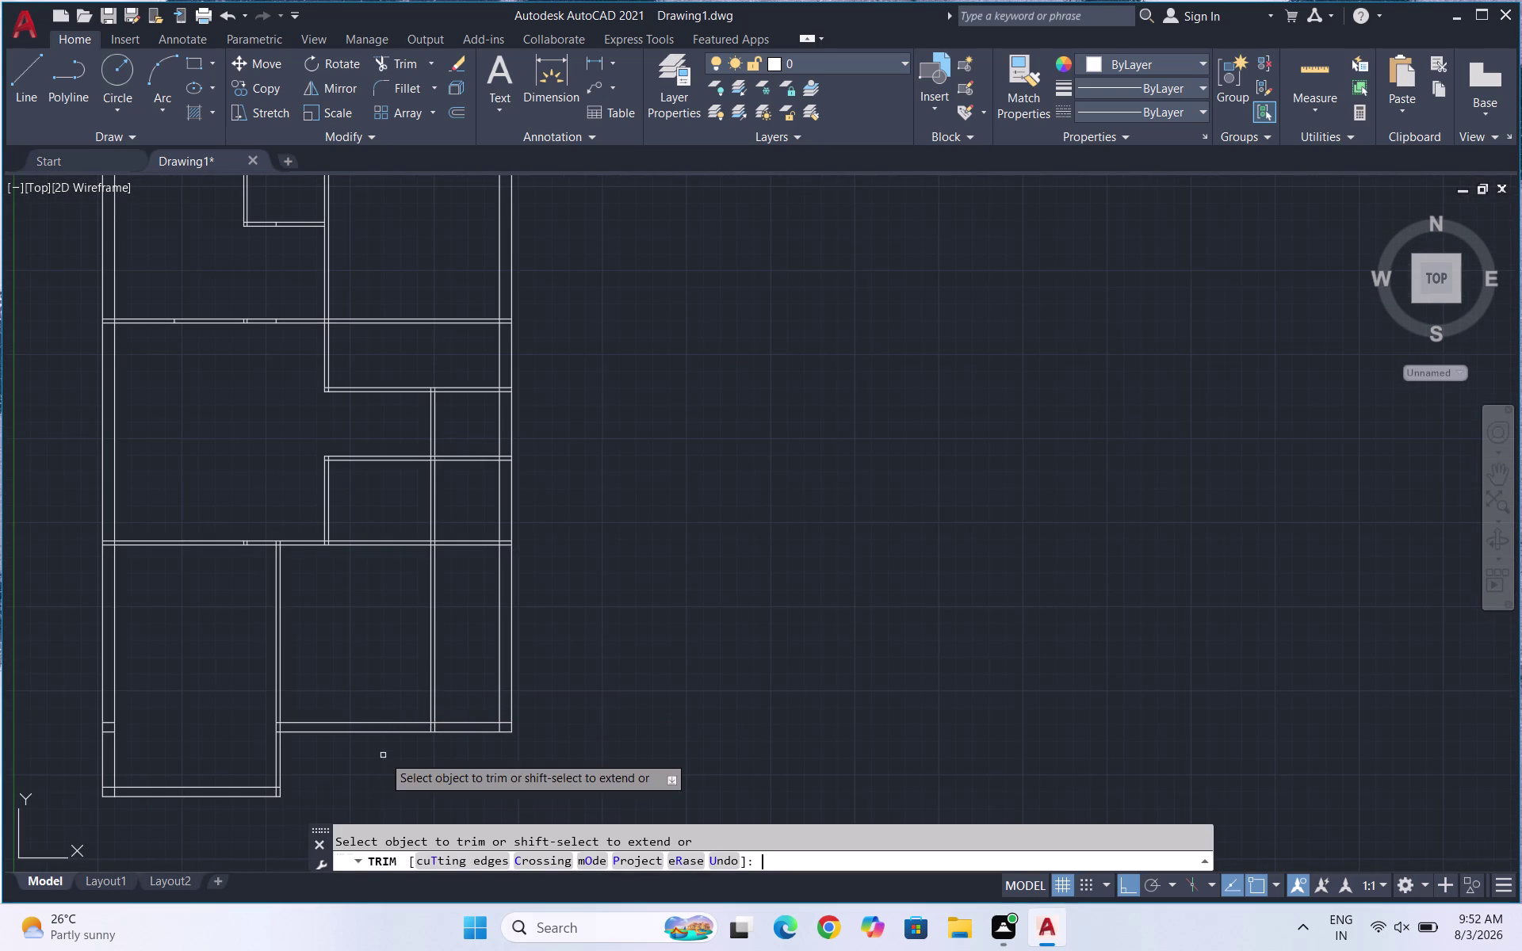
drag(568, 641, 501, 764)
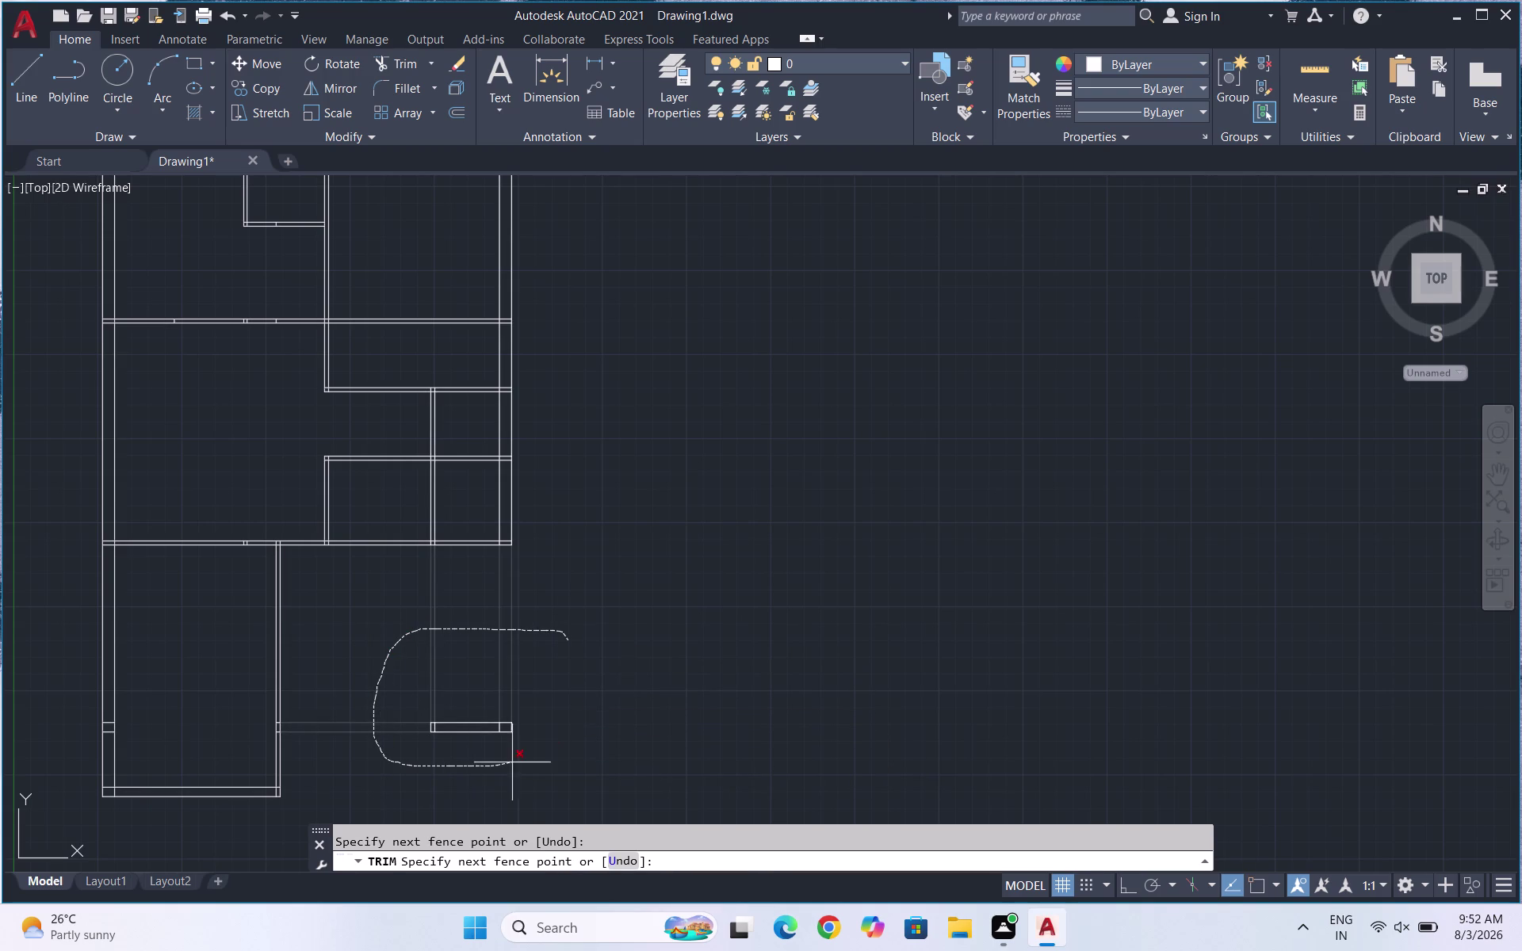
drag(501, 764, 497, 723)
drag(498, 724, 506, 737)
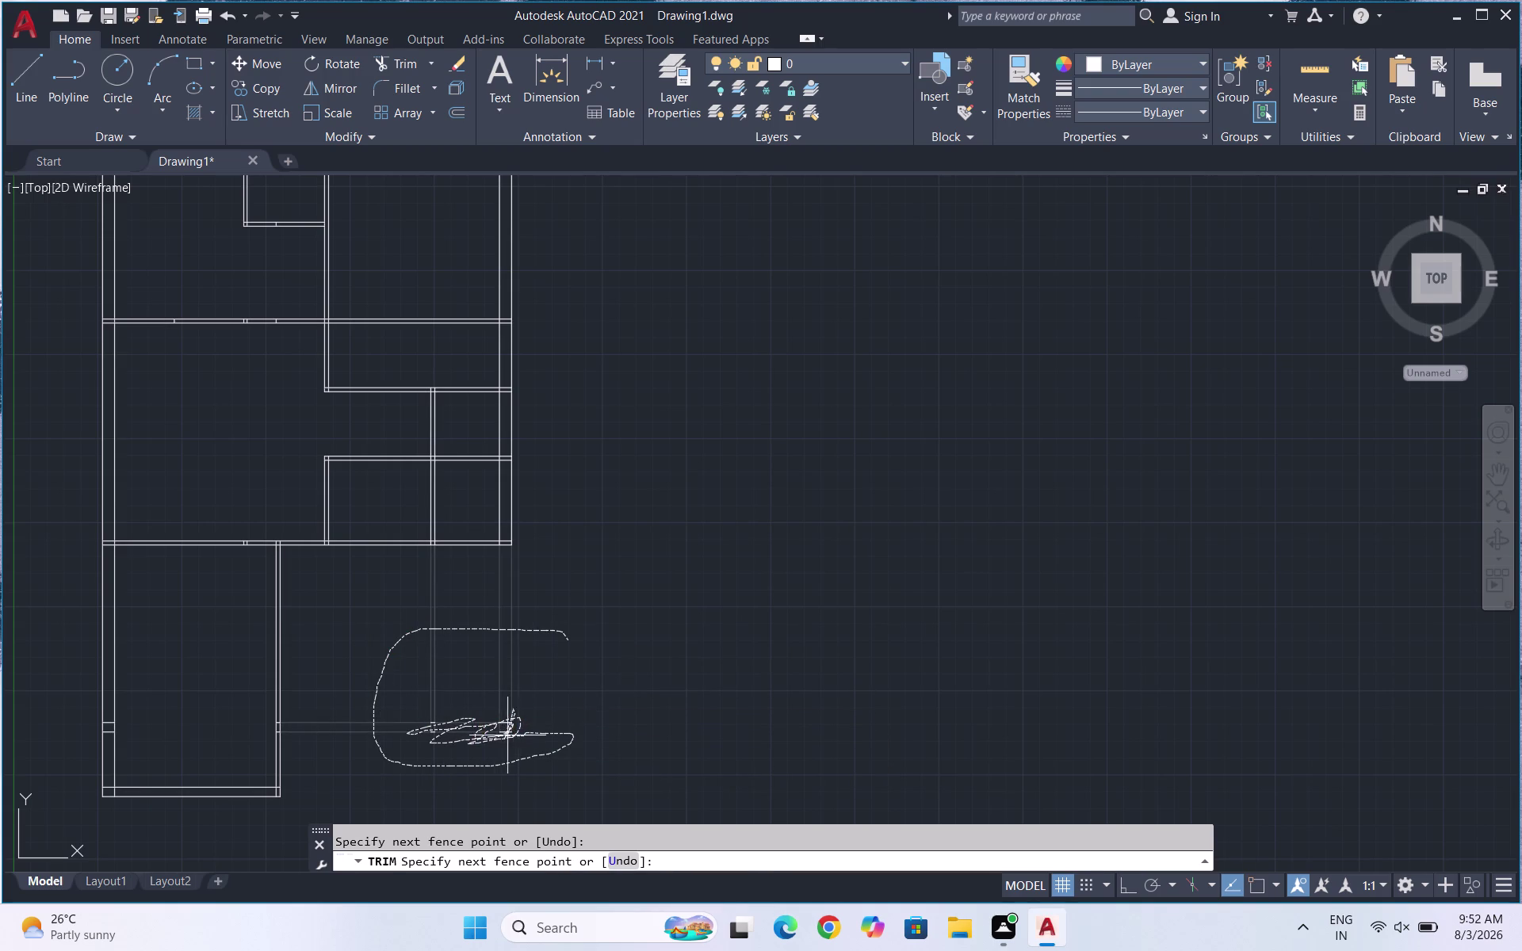
drag(507, 737, 505, 732)
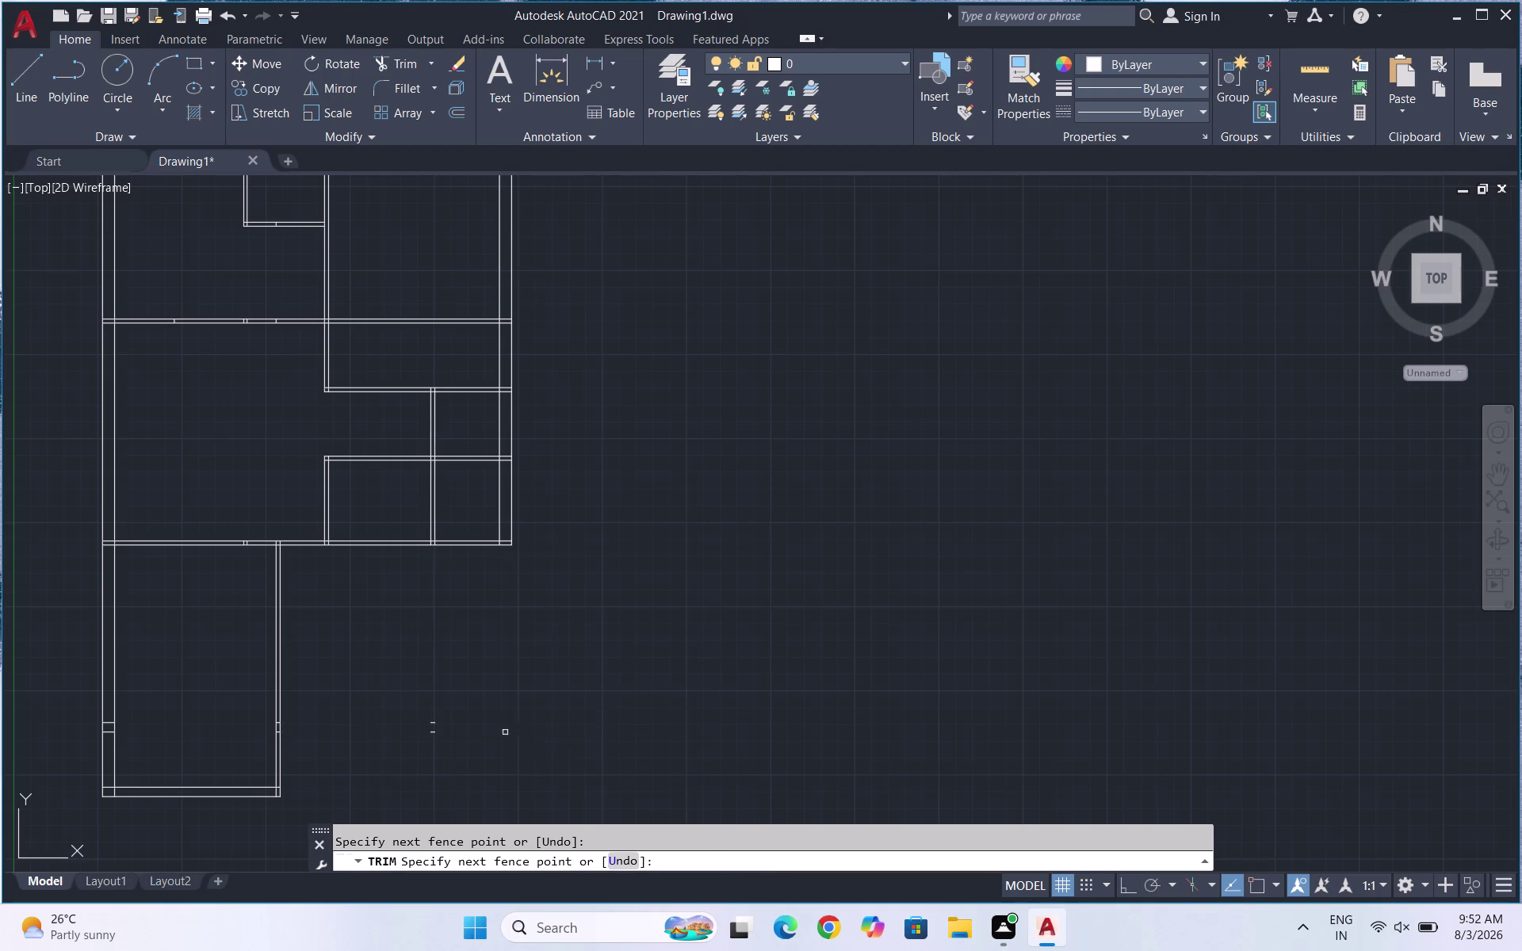
click(433, 731)
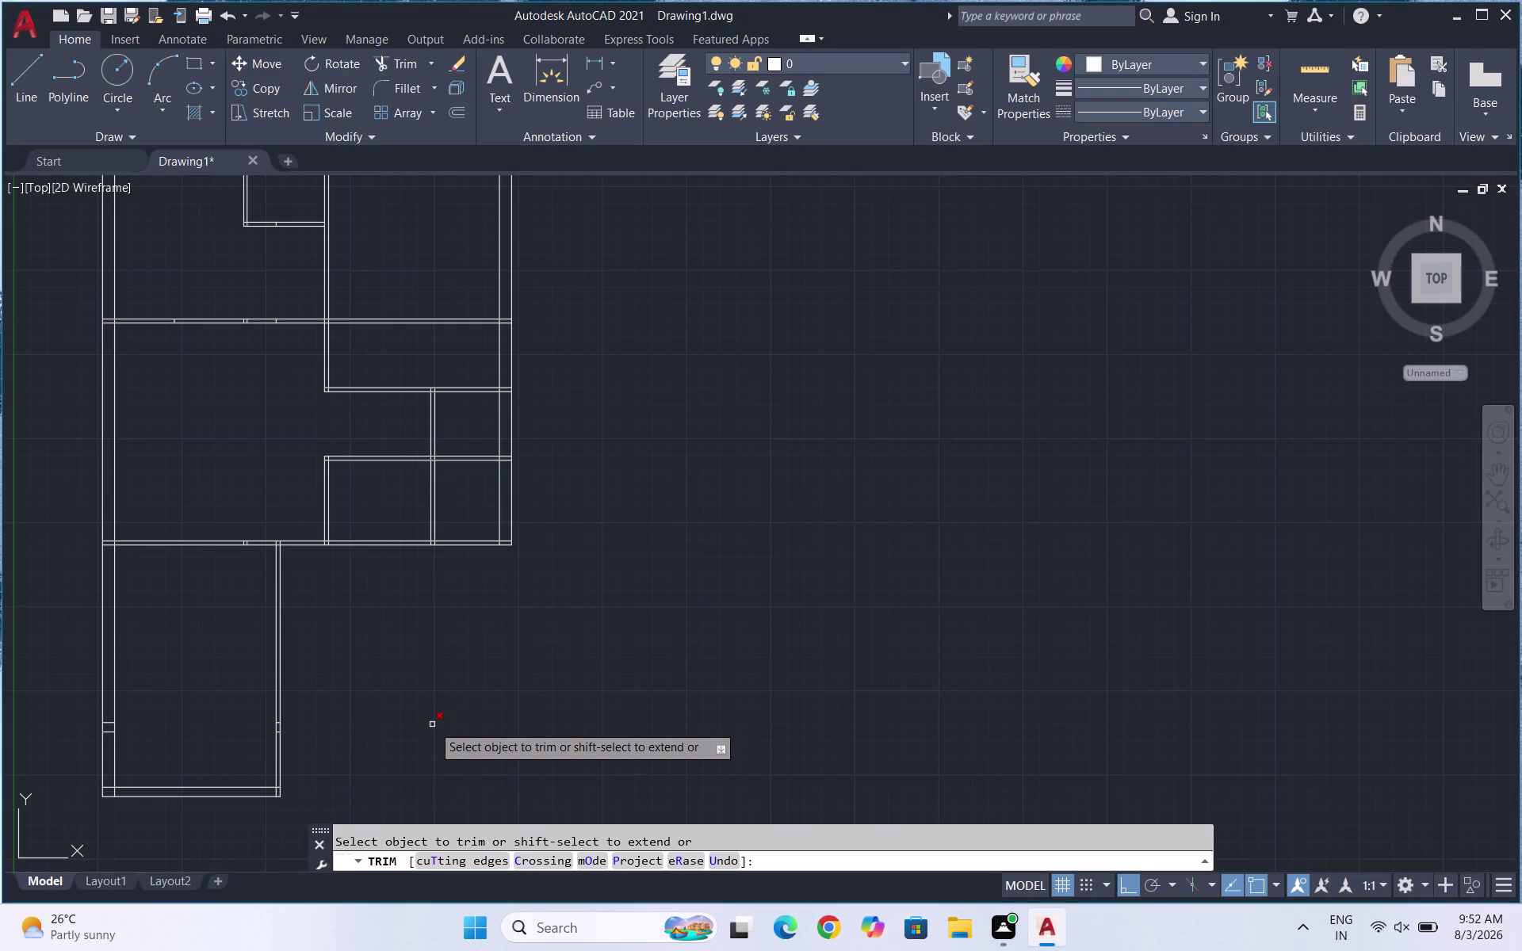
click(432, 725)
key(Escape)
key(Escape)
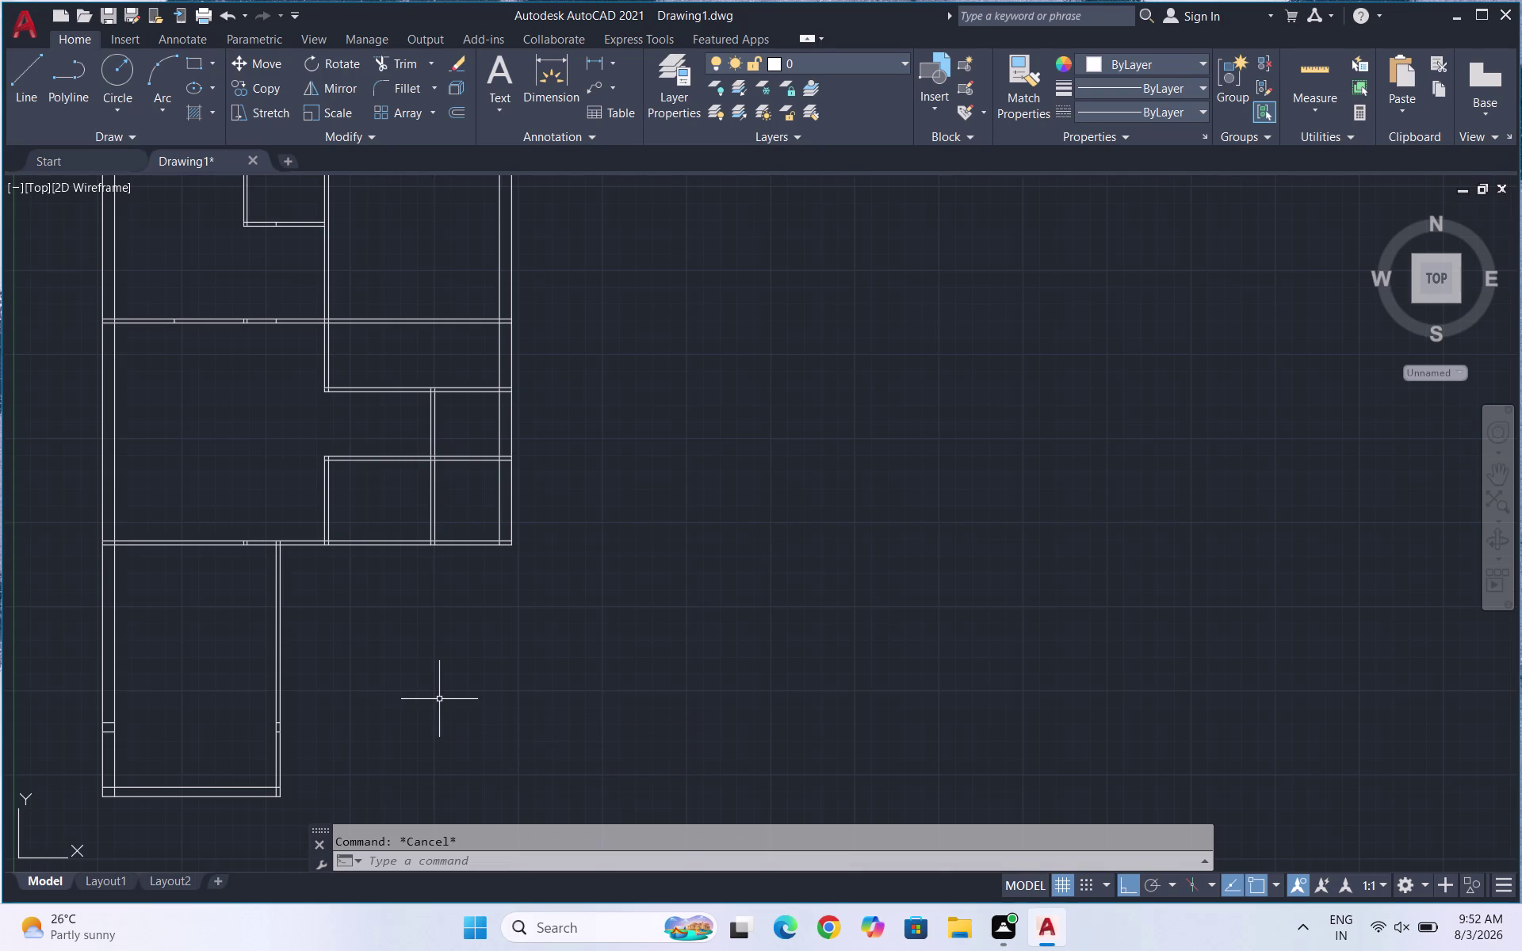
Place two horizontal construction lines through the bottom wall's edges.
text(XL)
key(Return)
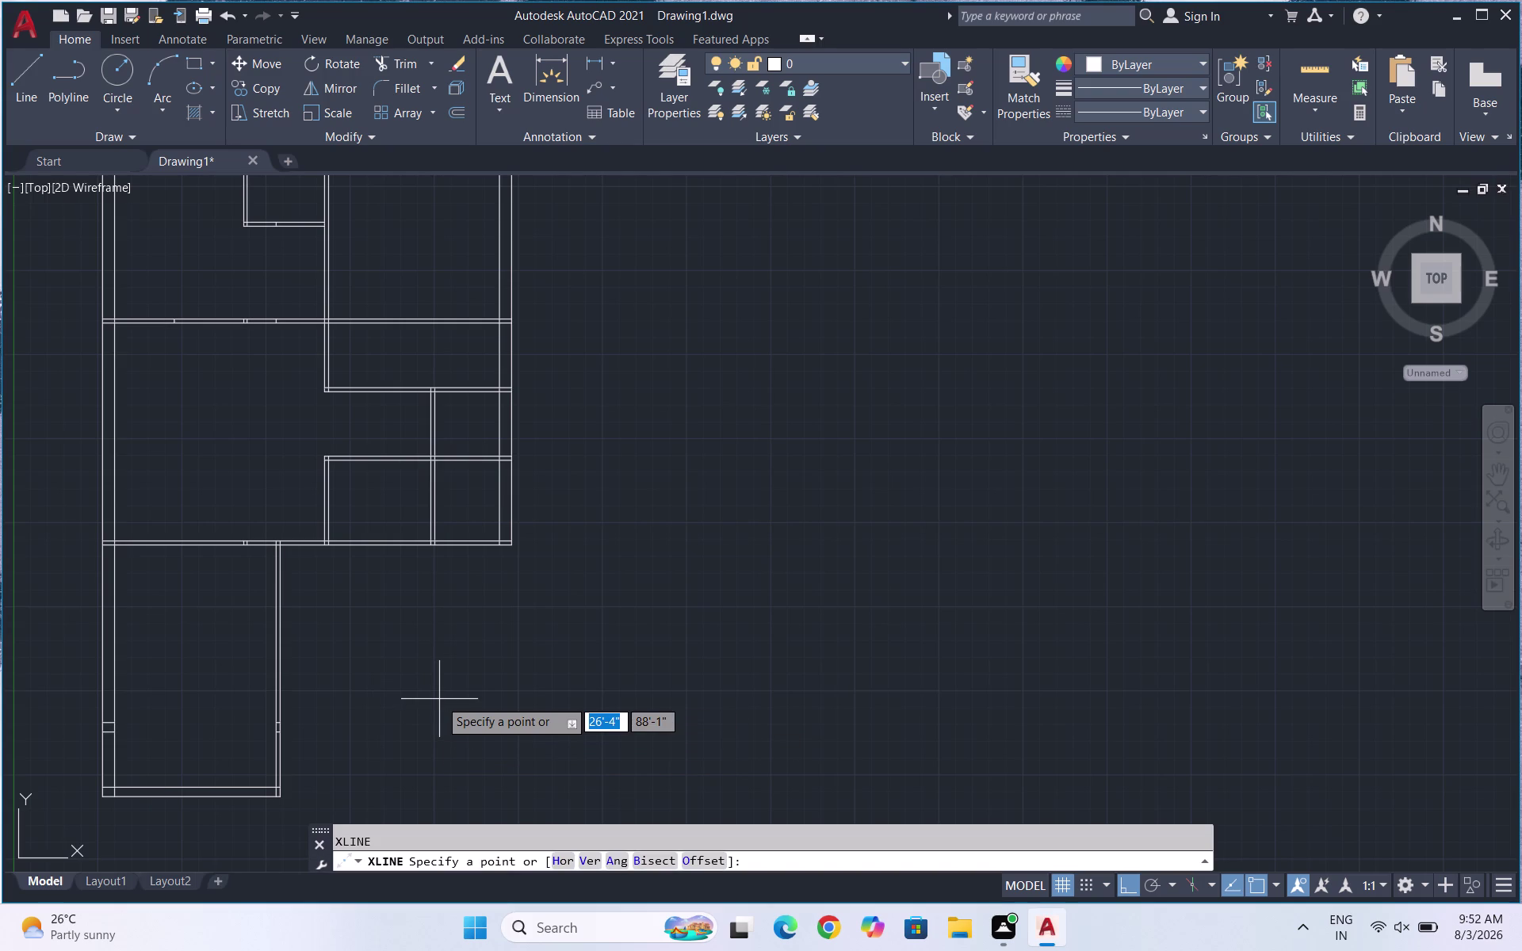
key(h)
key(Return)
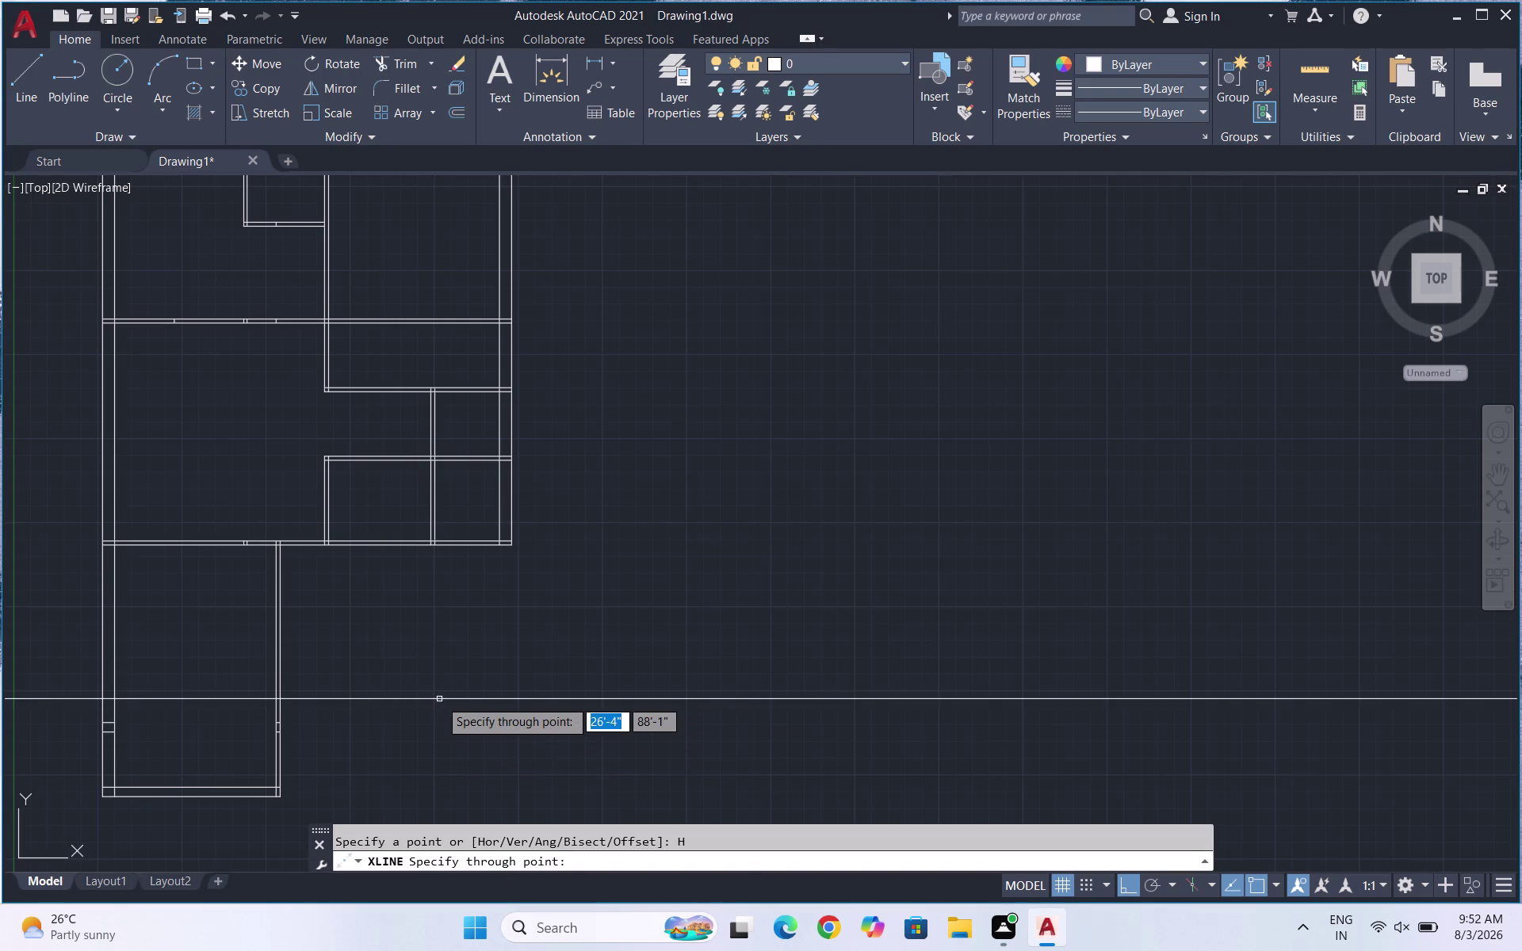
scroll(up, 3)
click(288, 798)
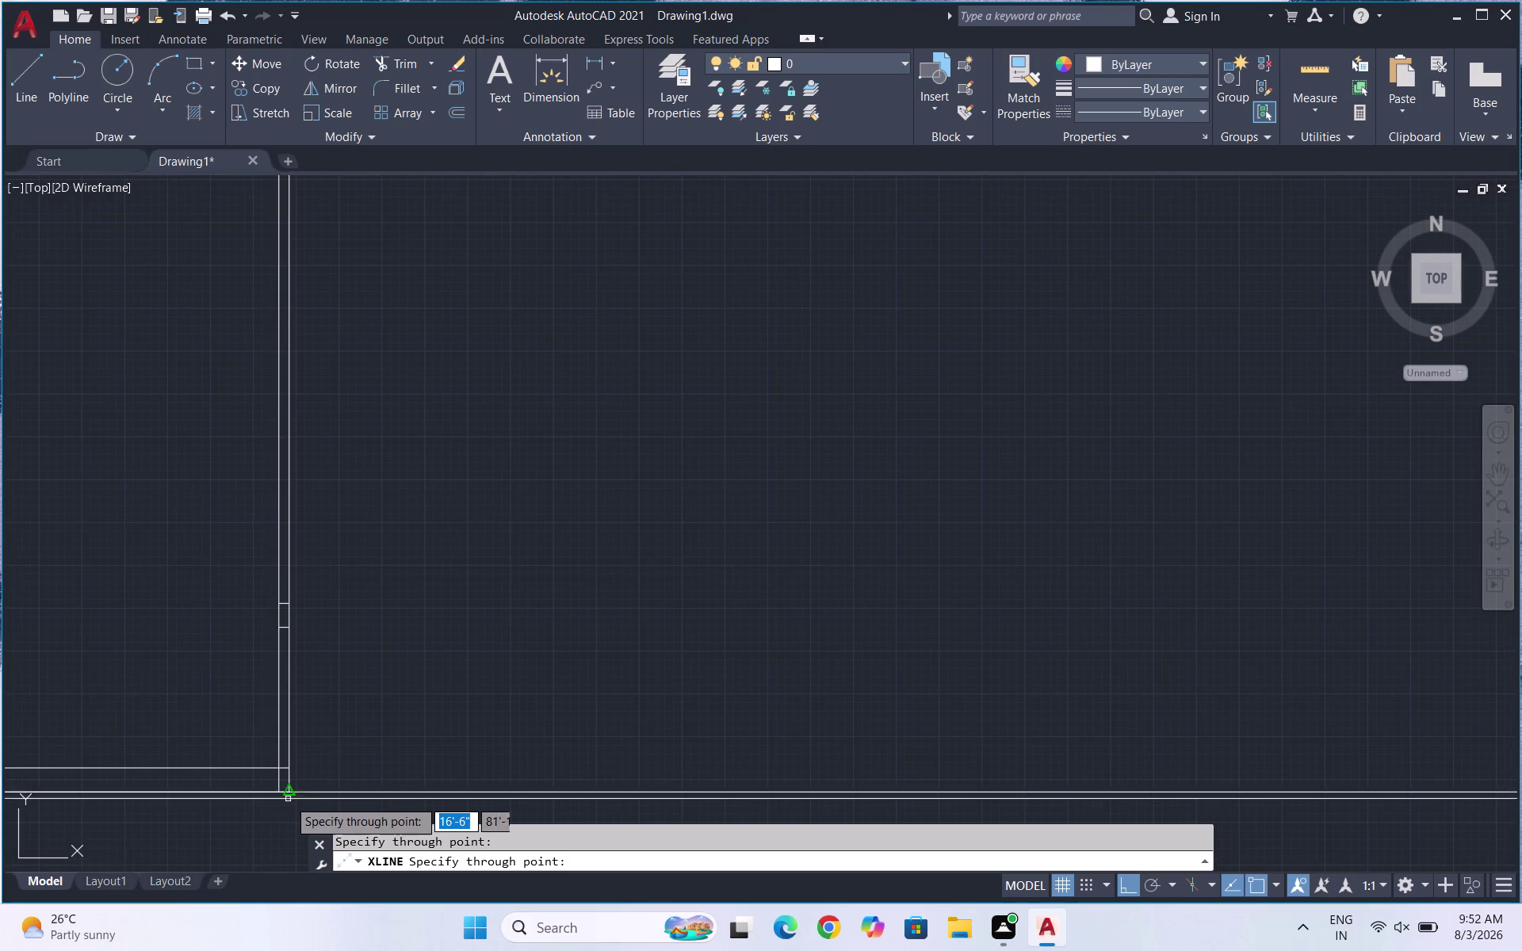
click(290, 769)
key(Escape)
scroll(down, 3)
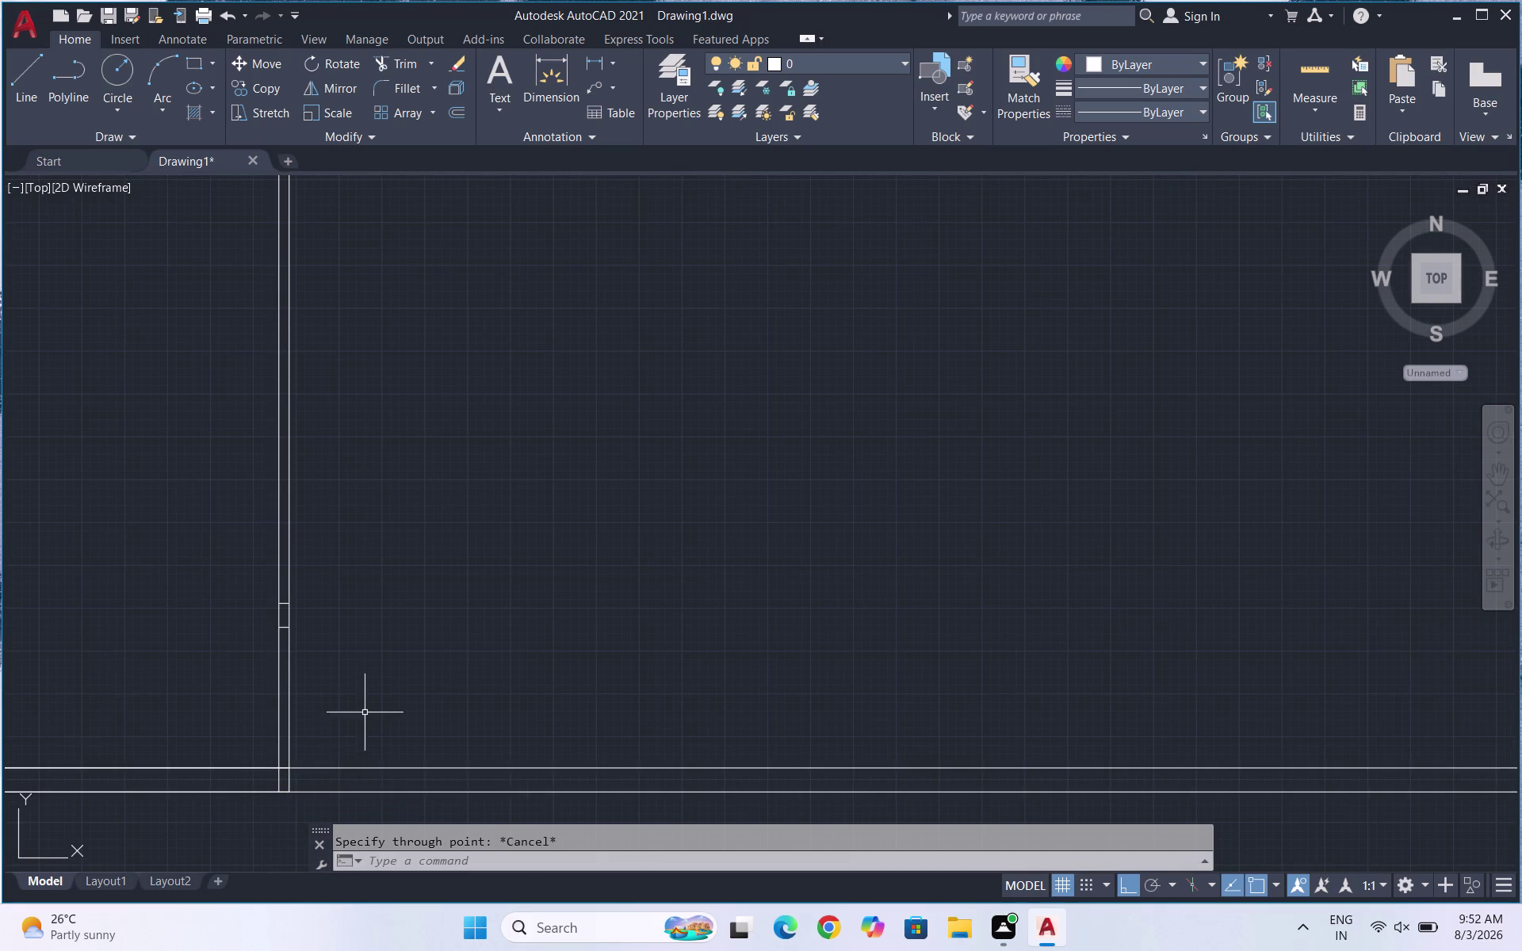
scroll(down, 3)
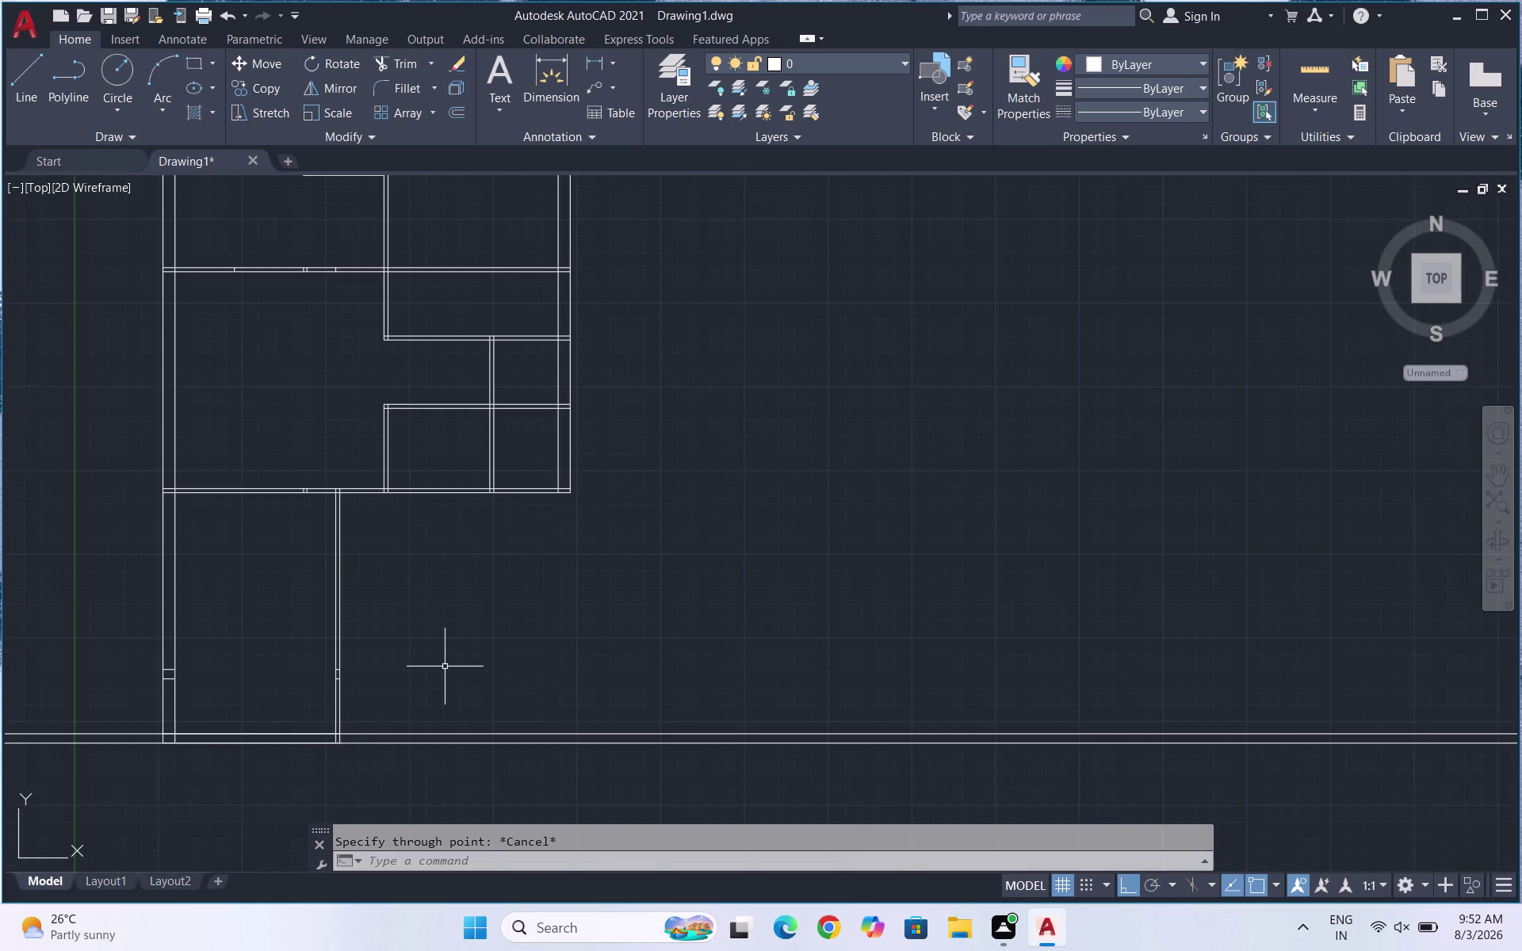
Offset the bottom construction line 11' upward.
key(Escape)
key(o)
key(Return)
text(11')
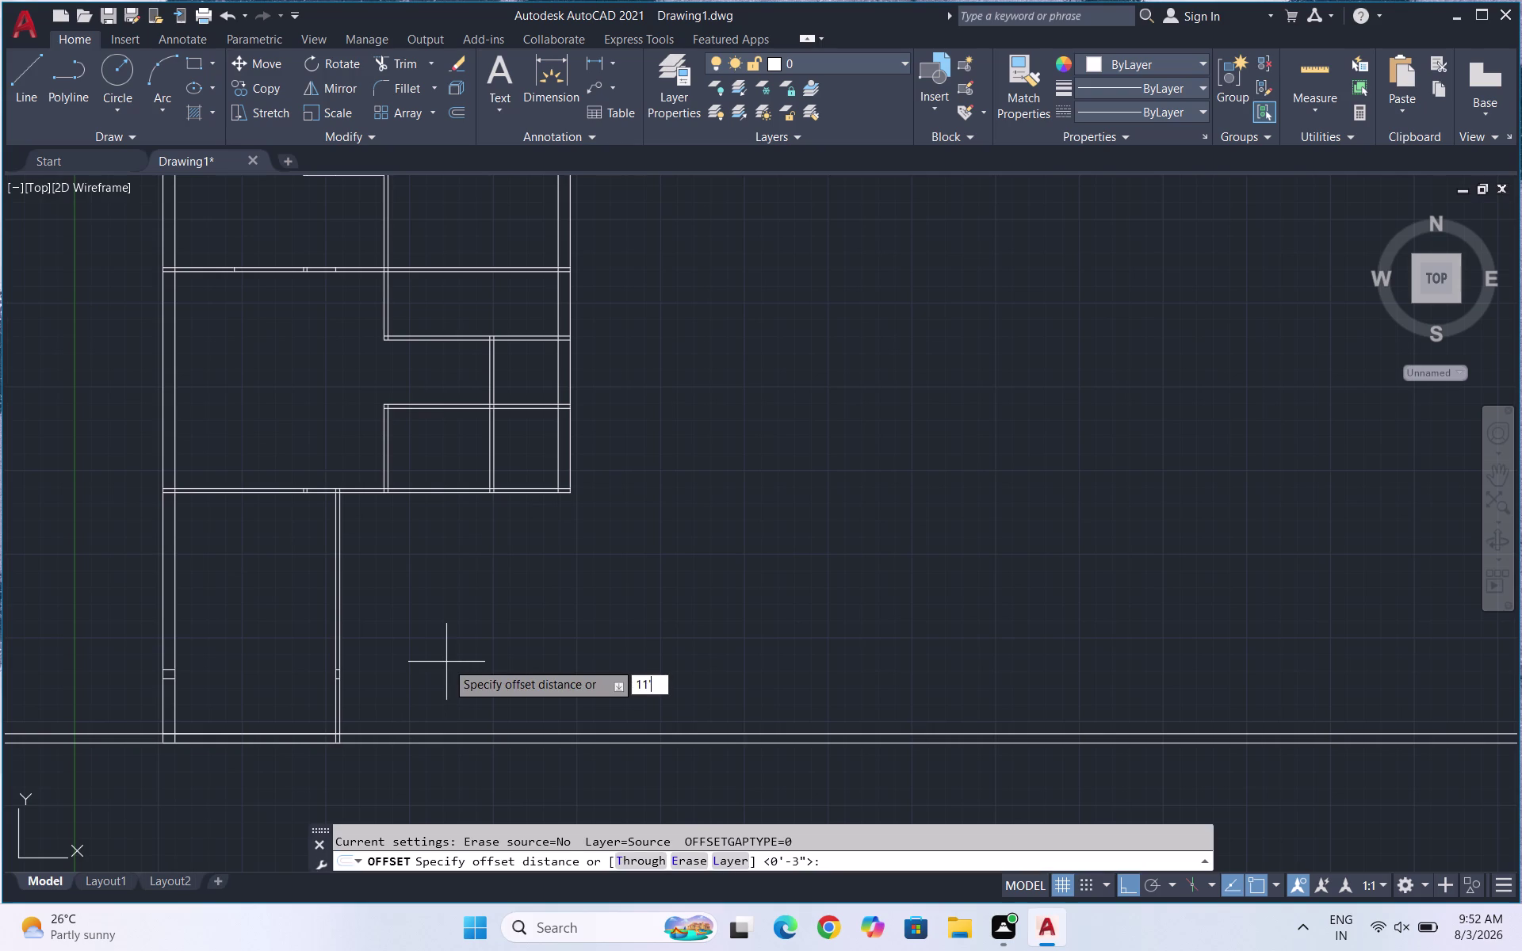
key(Return)
click(454, 736)
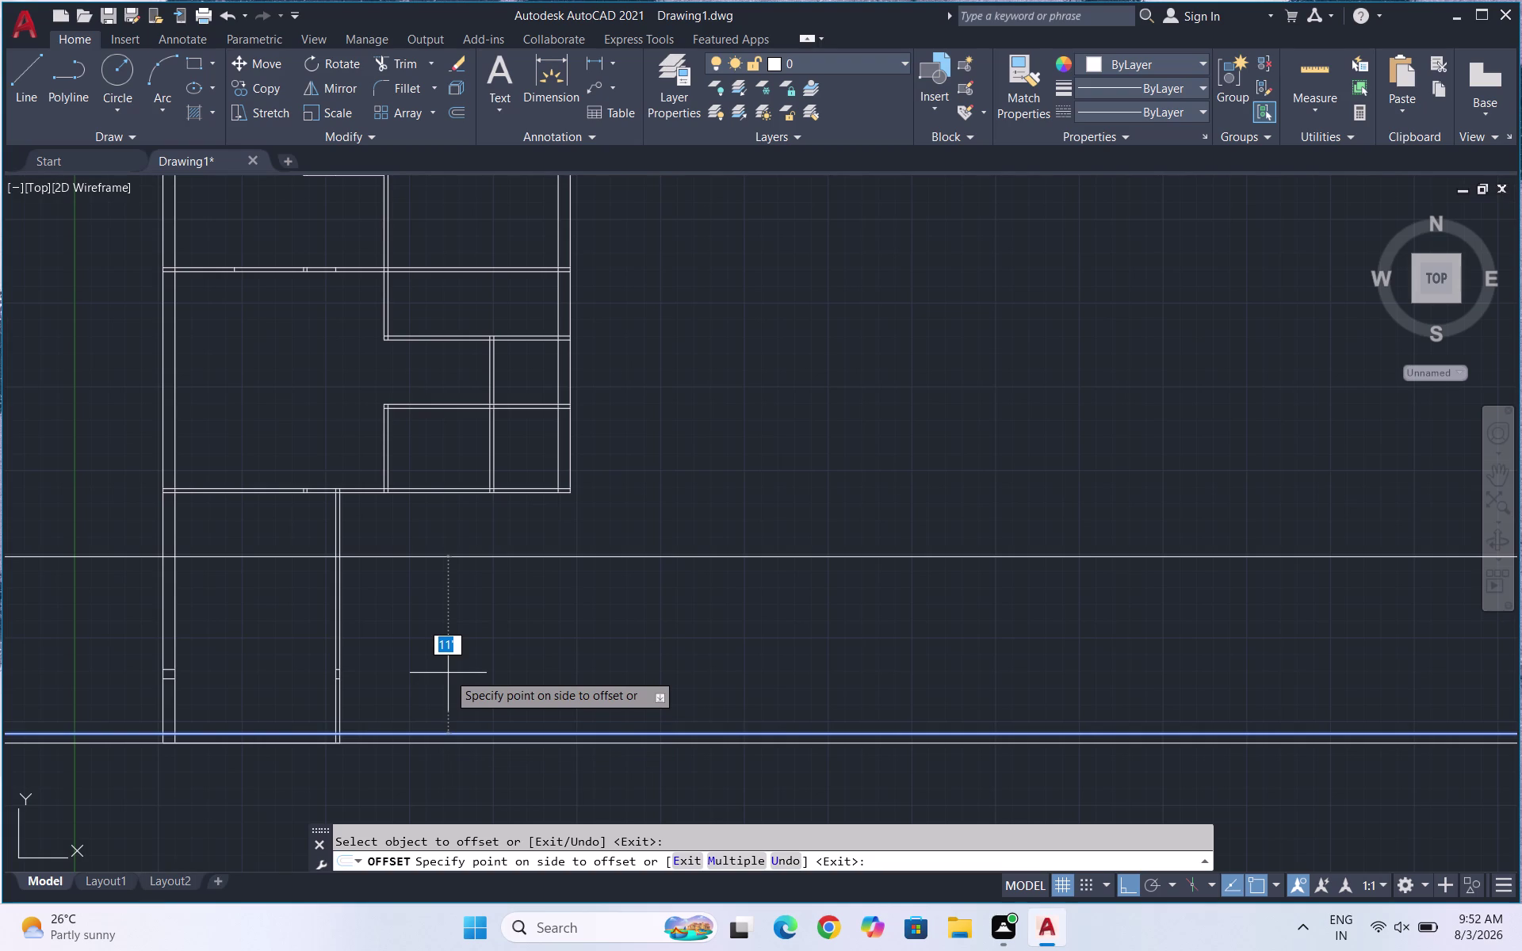
click(448, 673)
key(Escape)
Offset the new line 3" to make it a double line.
key(o)
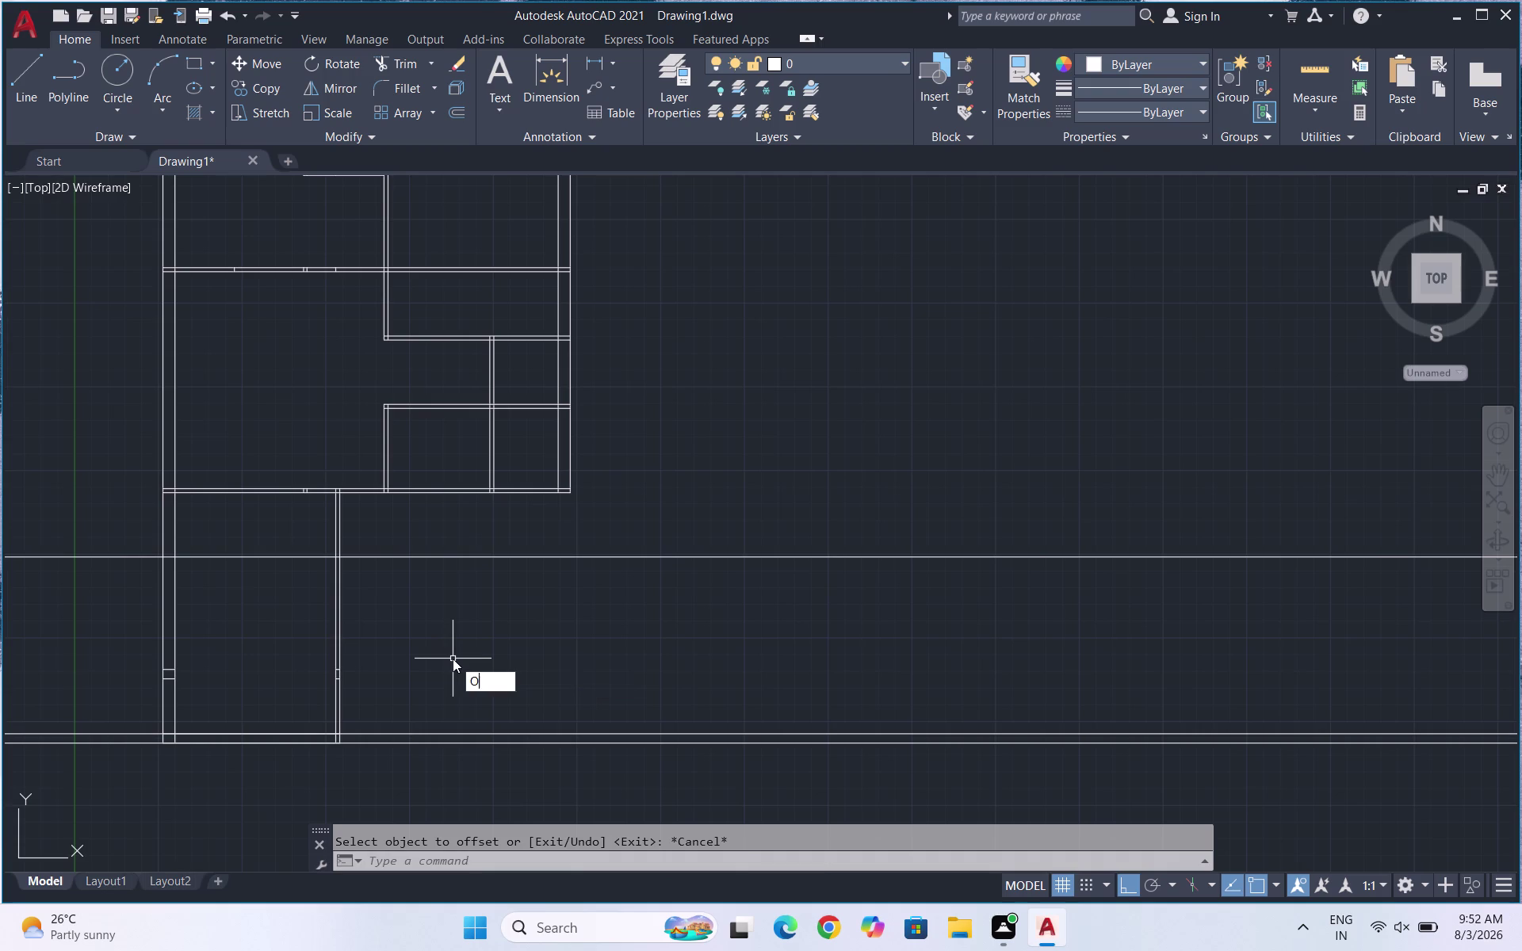
key(Return)
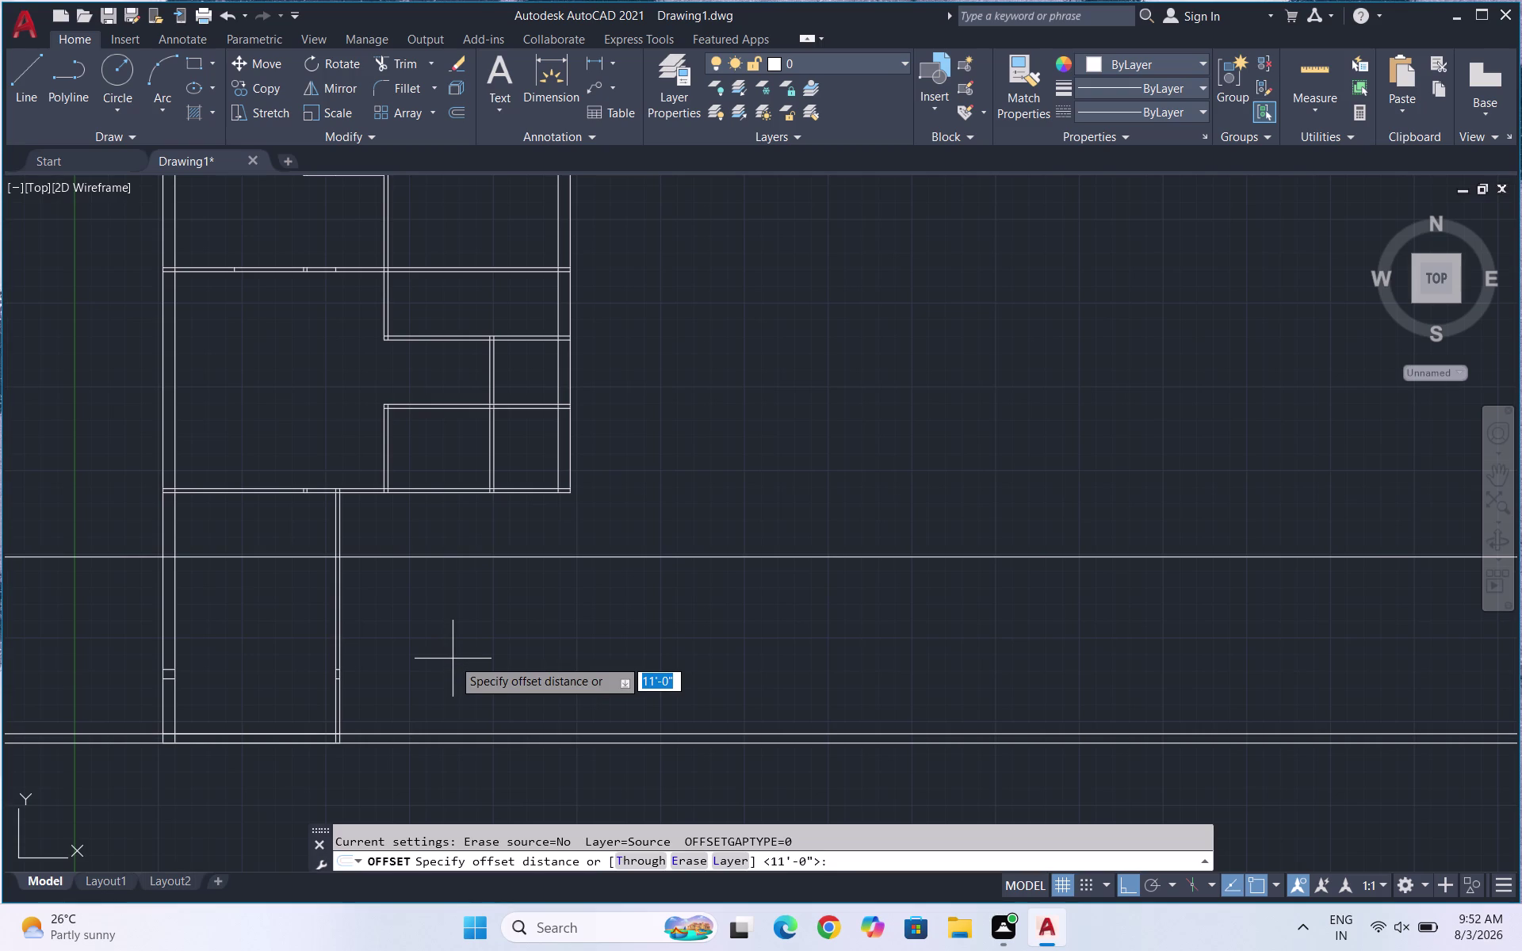
text(3")
key(Return)
click(606, 555)
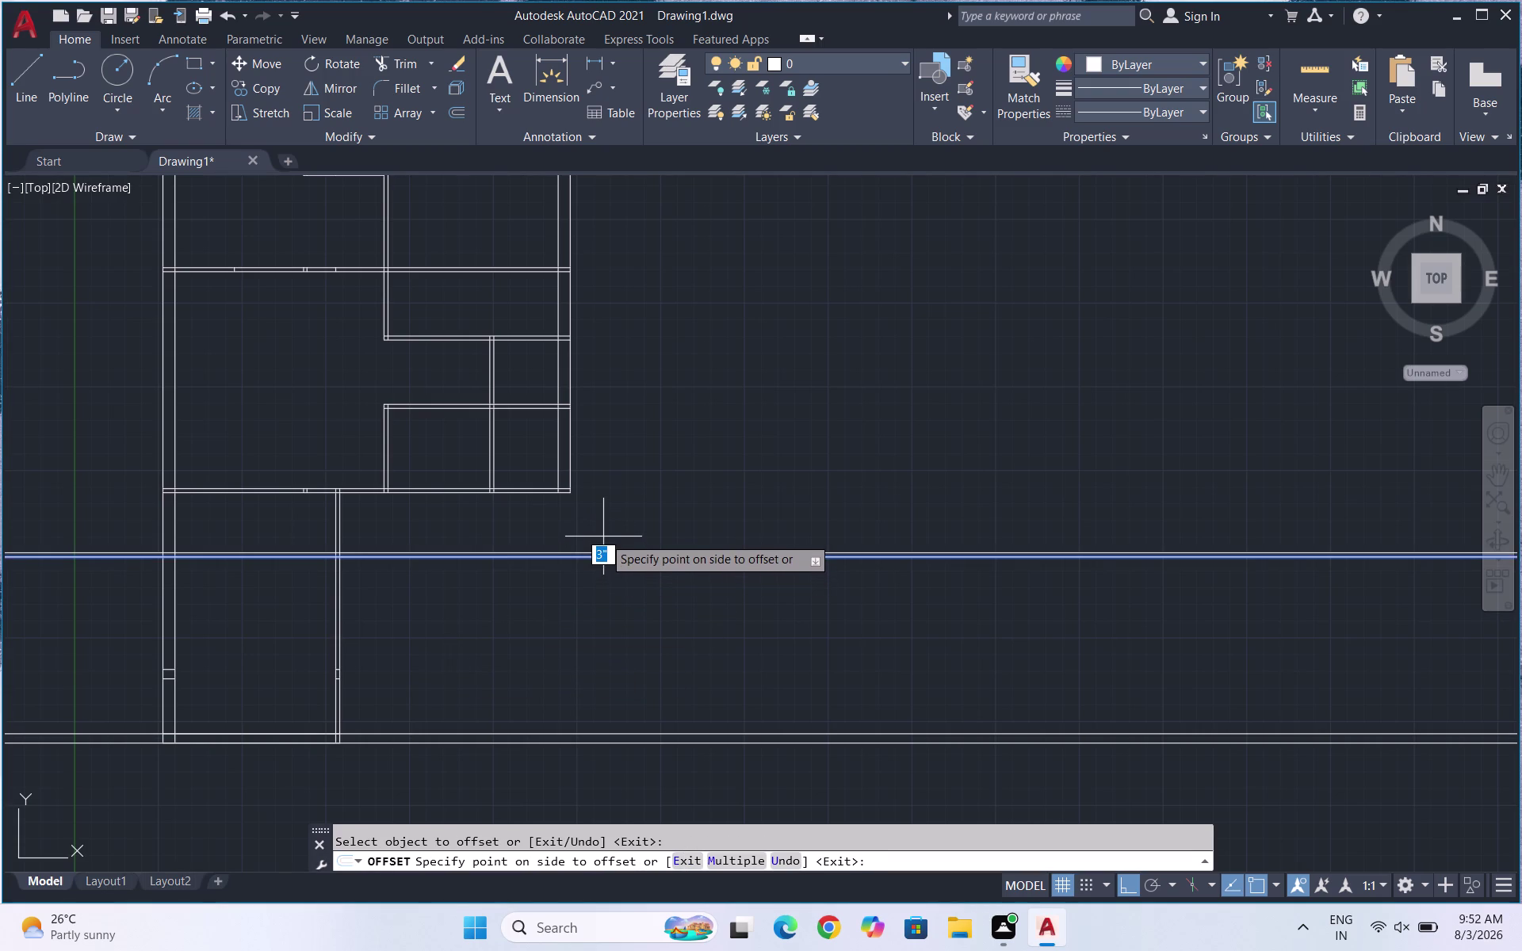
click(603, 537)
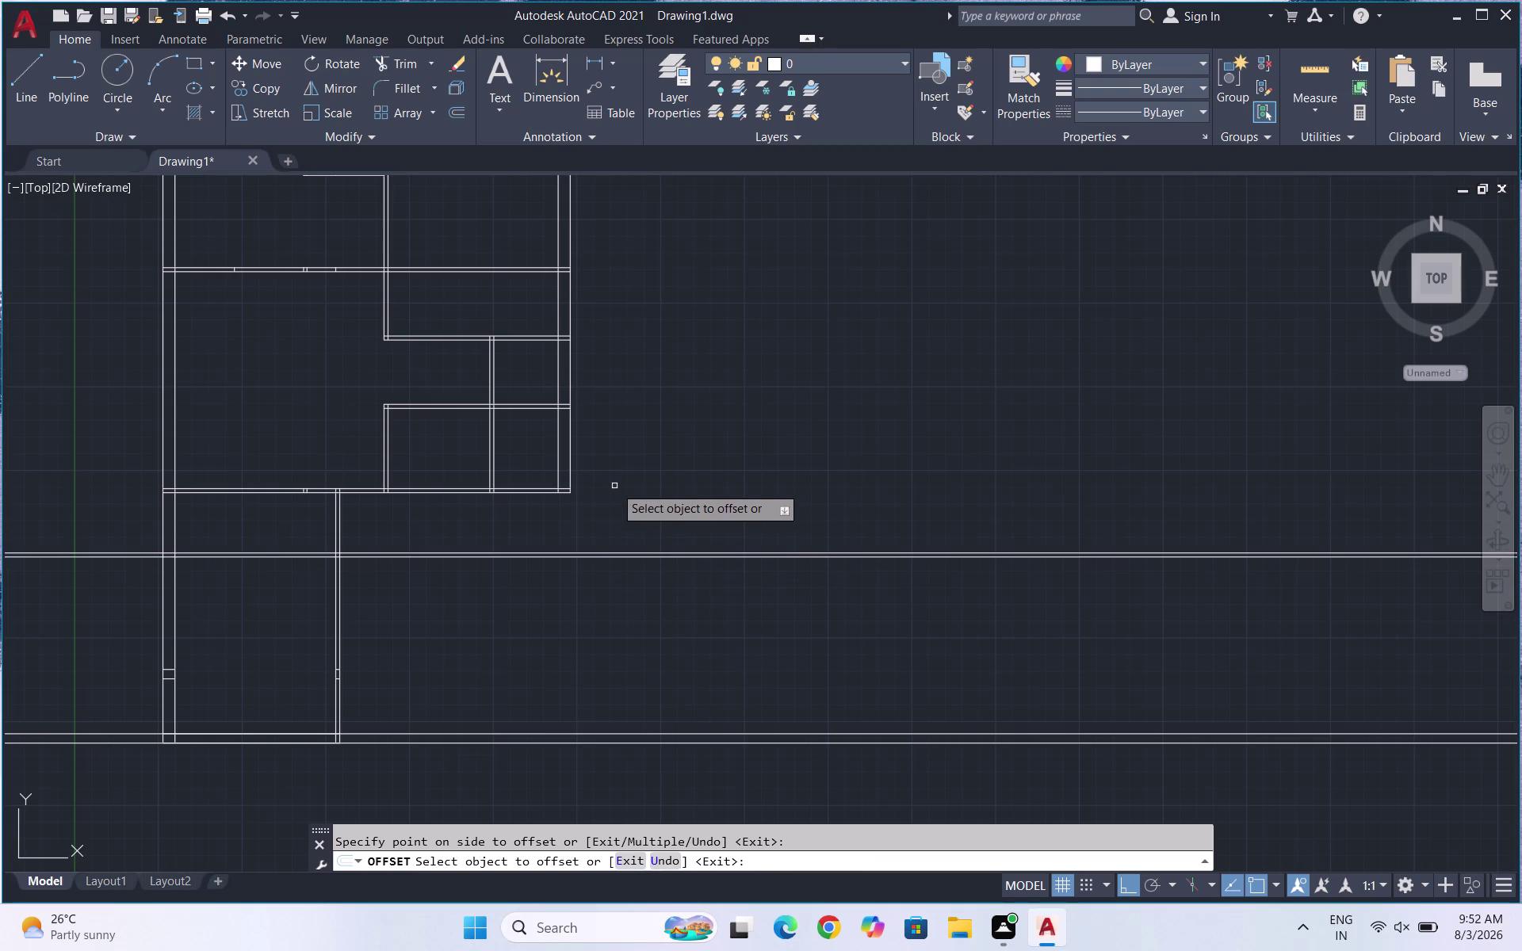
key(Escape)
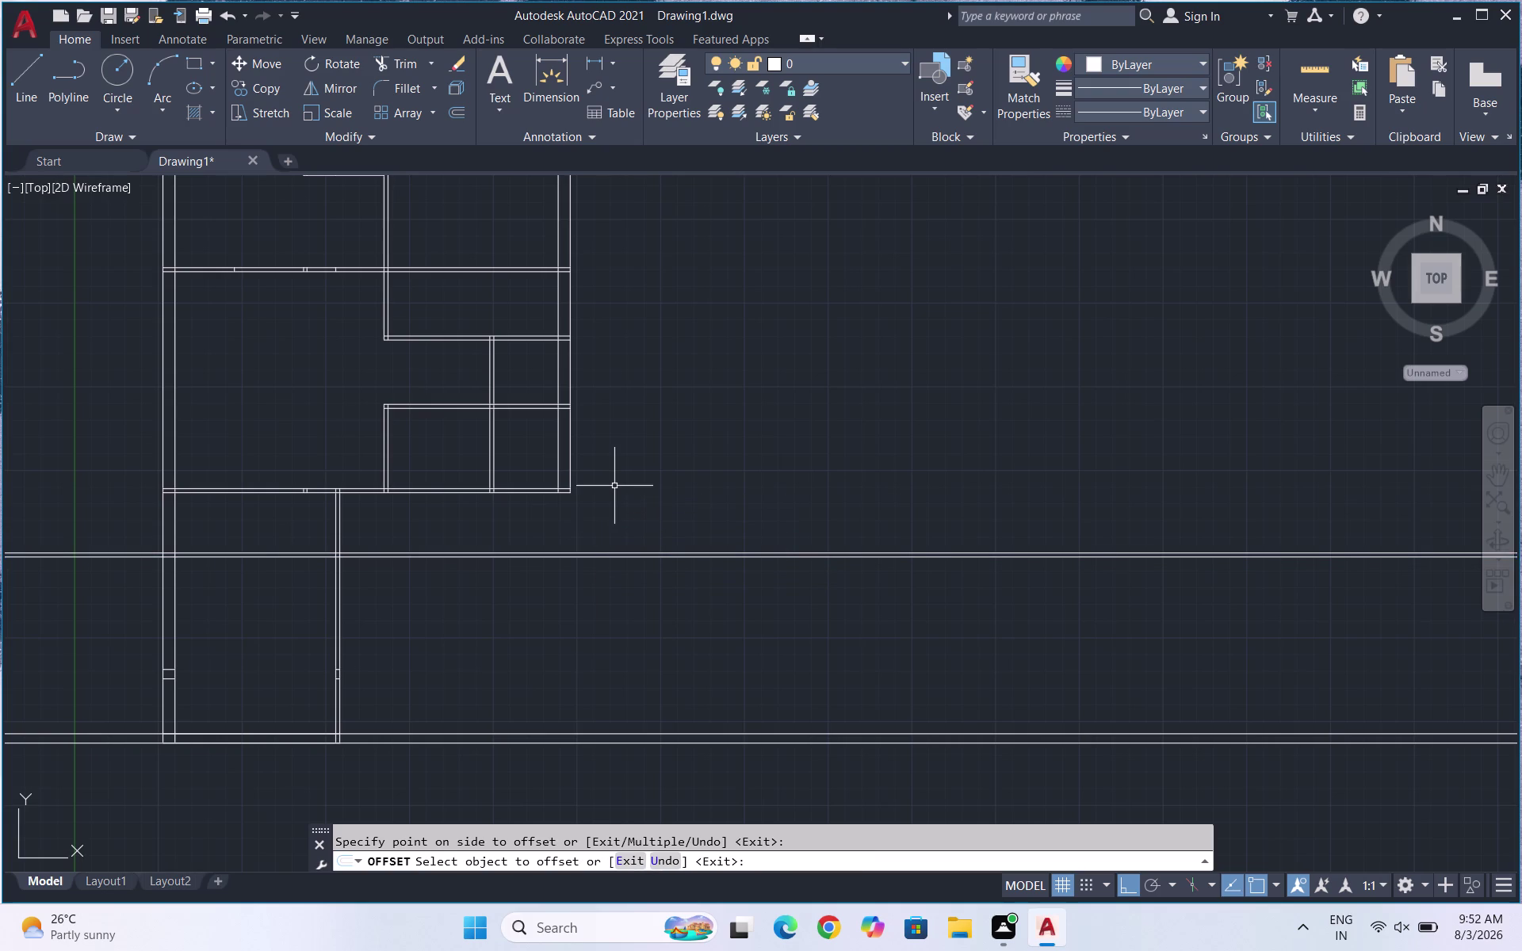
Place vertical construction lines through the inner and outer right wall corners.
text(XL)
key(Return)
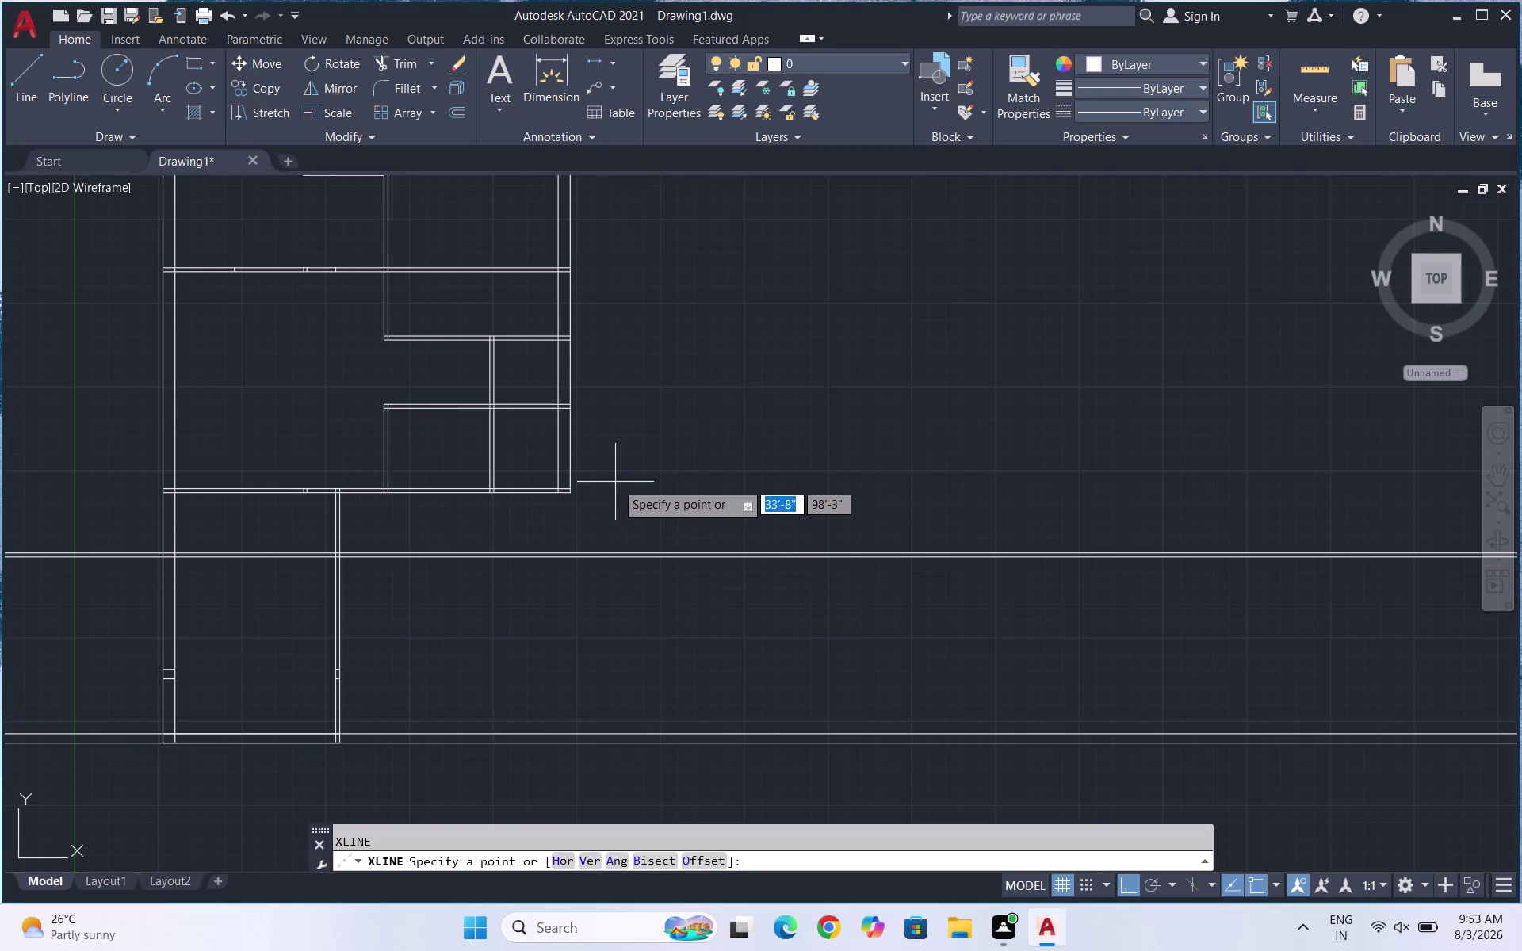
key(v)
key(Return)
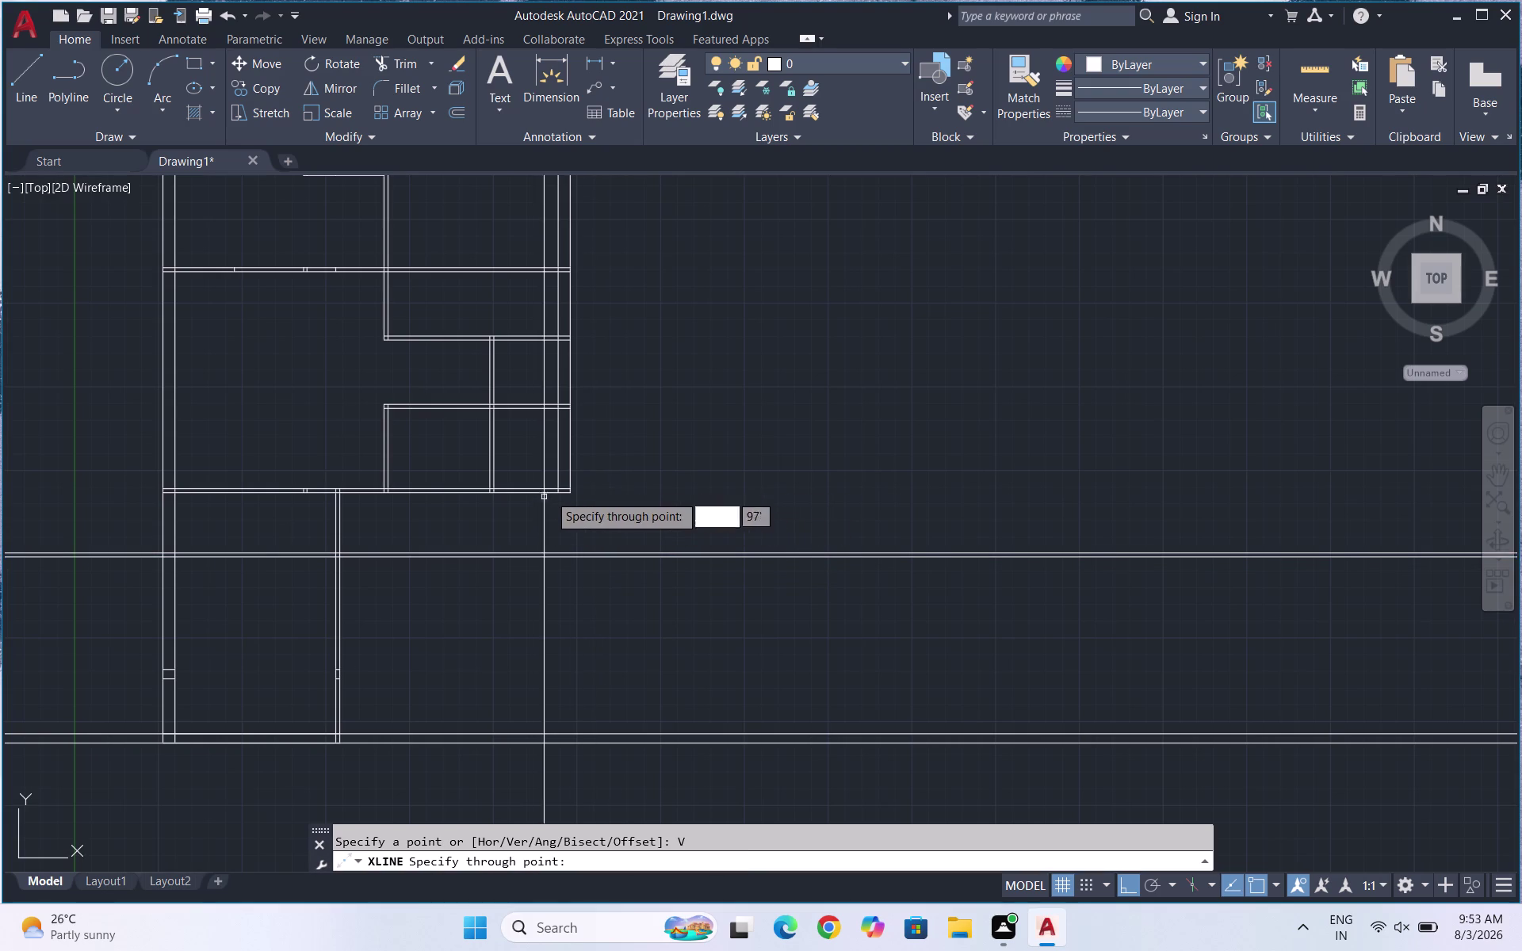
click(560, 492)
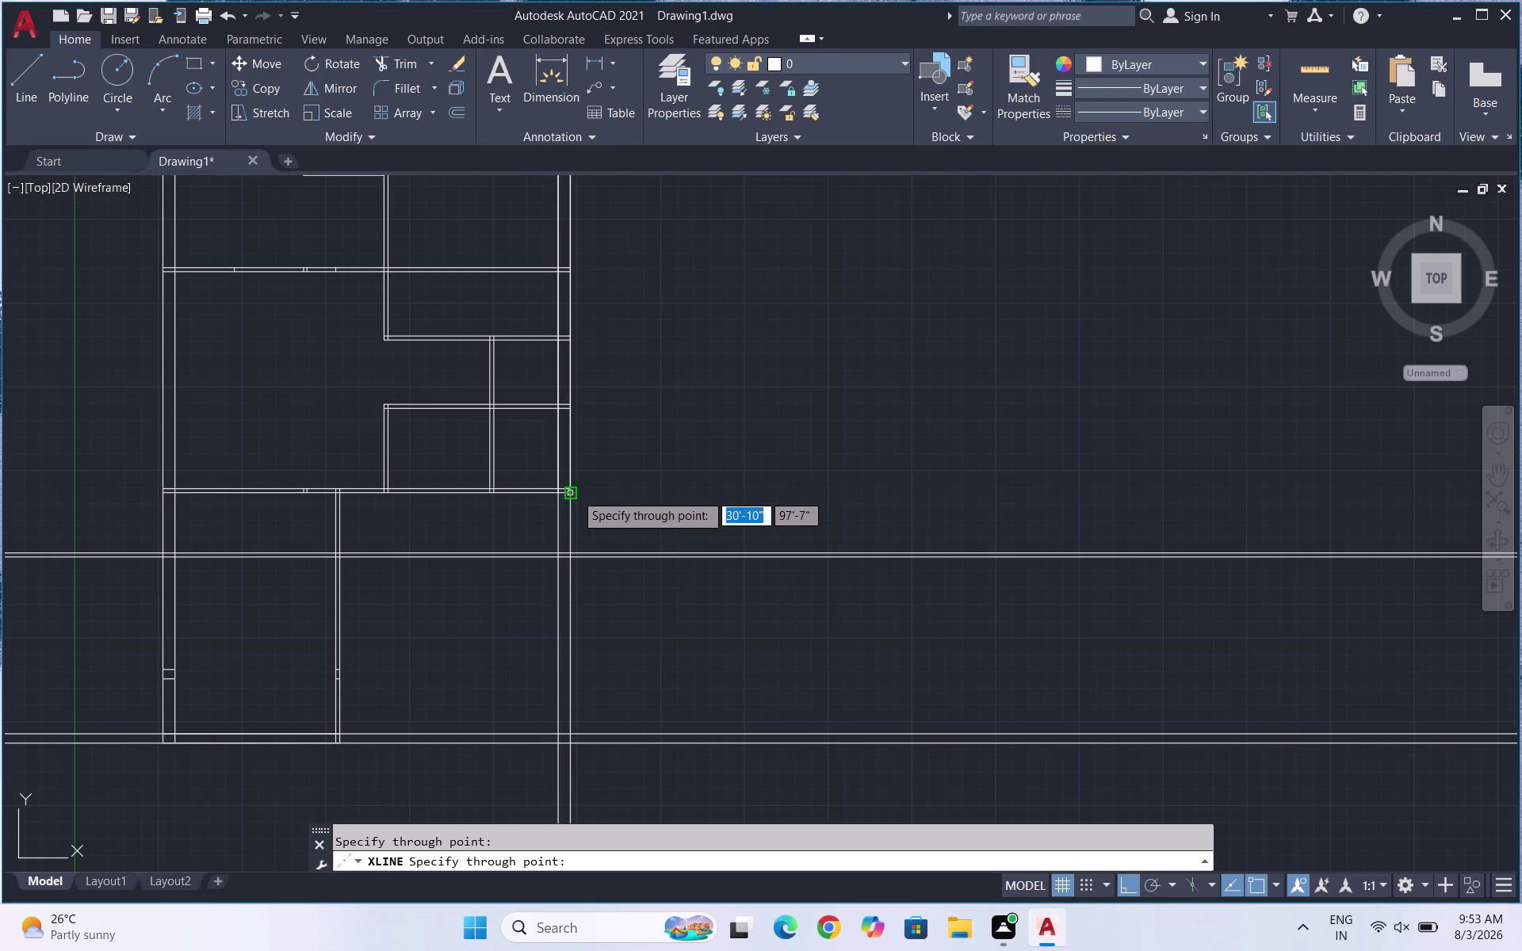
click(575, 493)
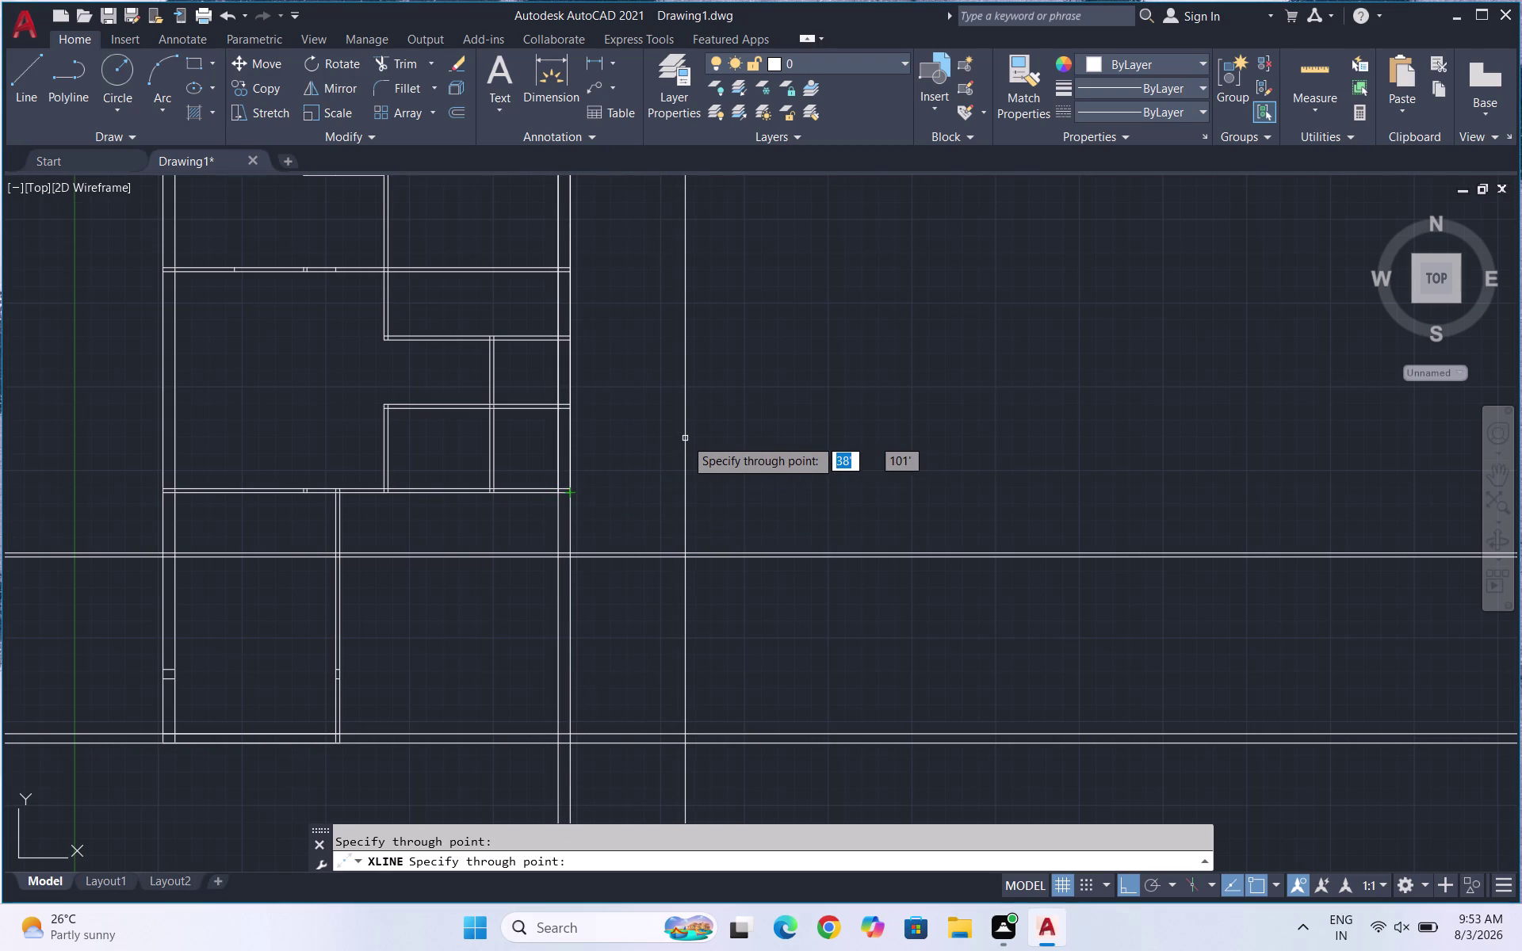